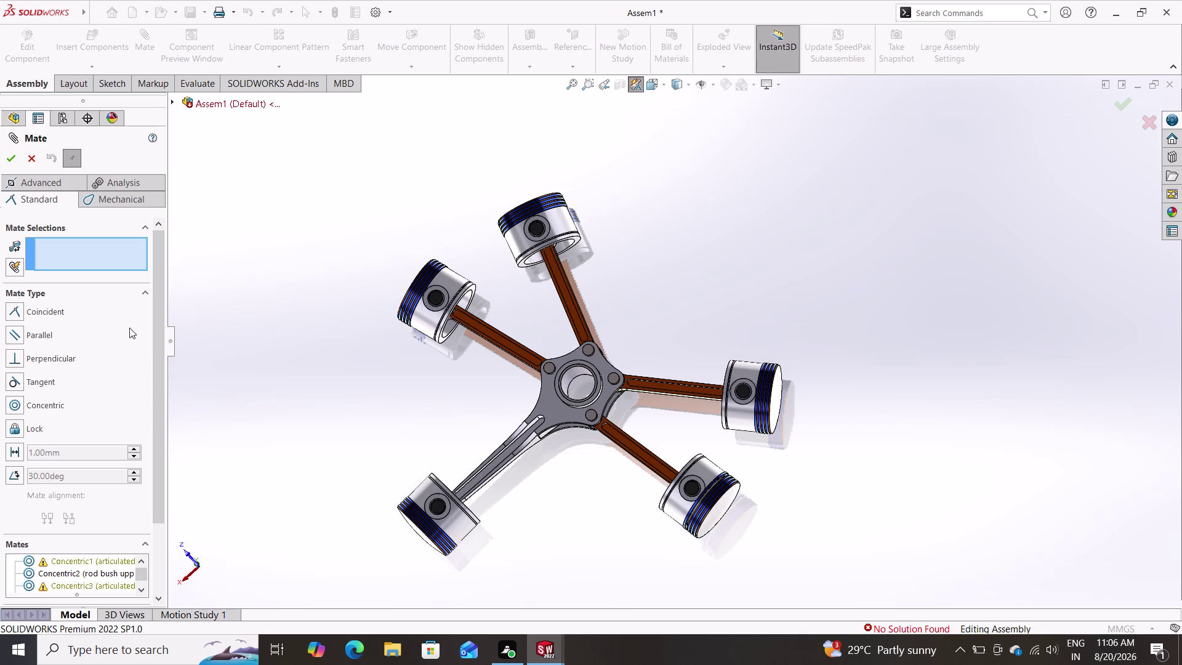
Cancel the Mate panel without adding a mate and select the Mates folder in the design tree.
click(30, 156)
scroll(up, 3)
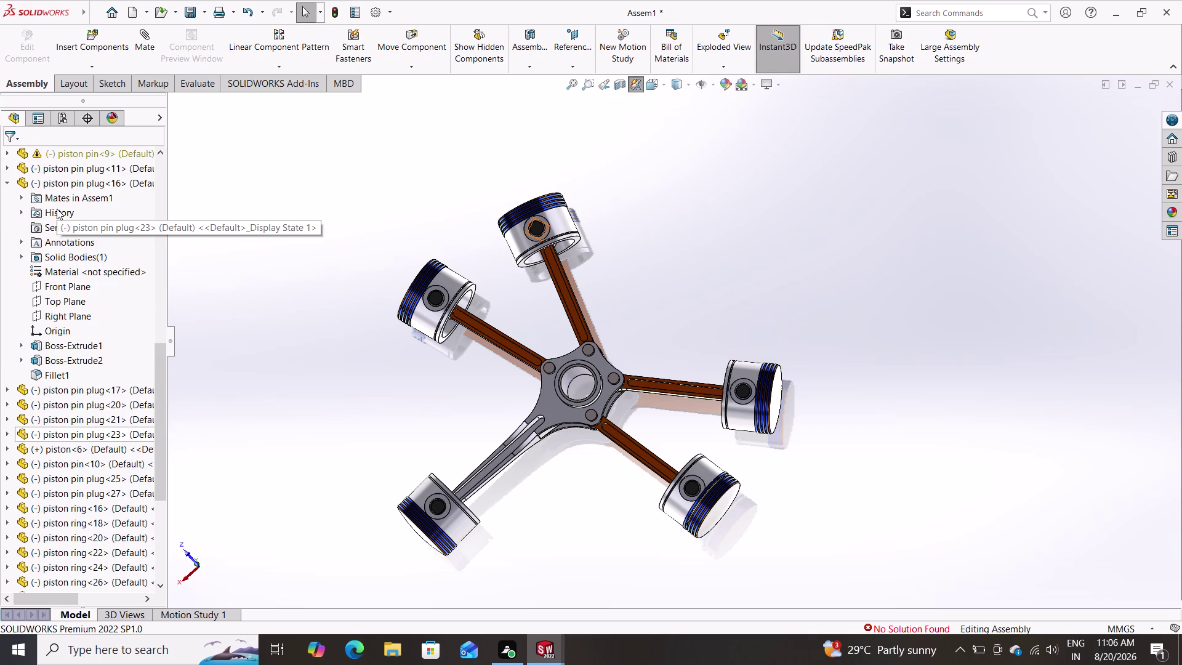
scroll(down, 3)
scroll(down, 3)
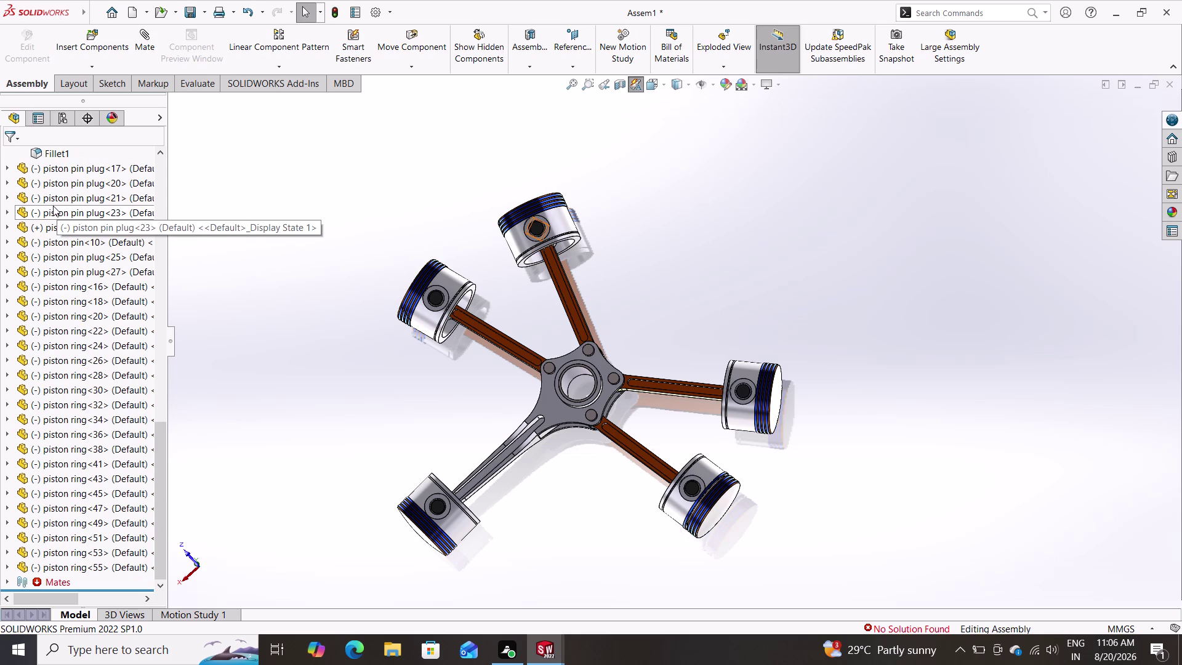
scroll(down, 3)
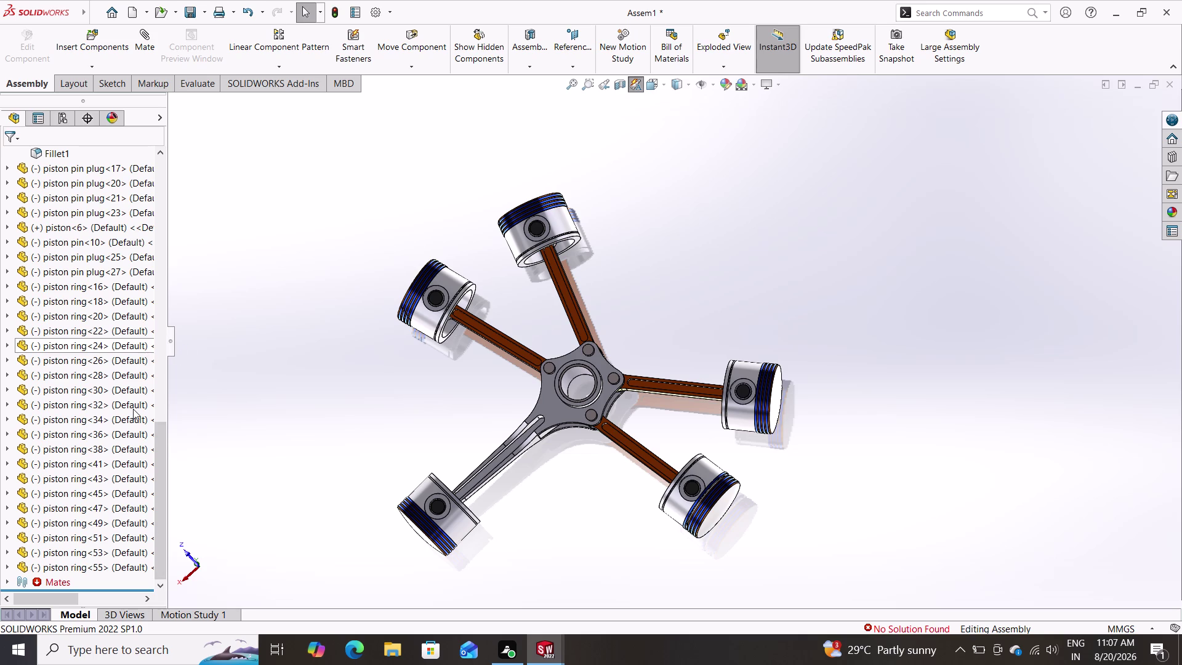
scroll(down, 3)
scroll(down, 3)
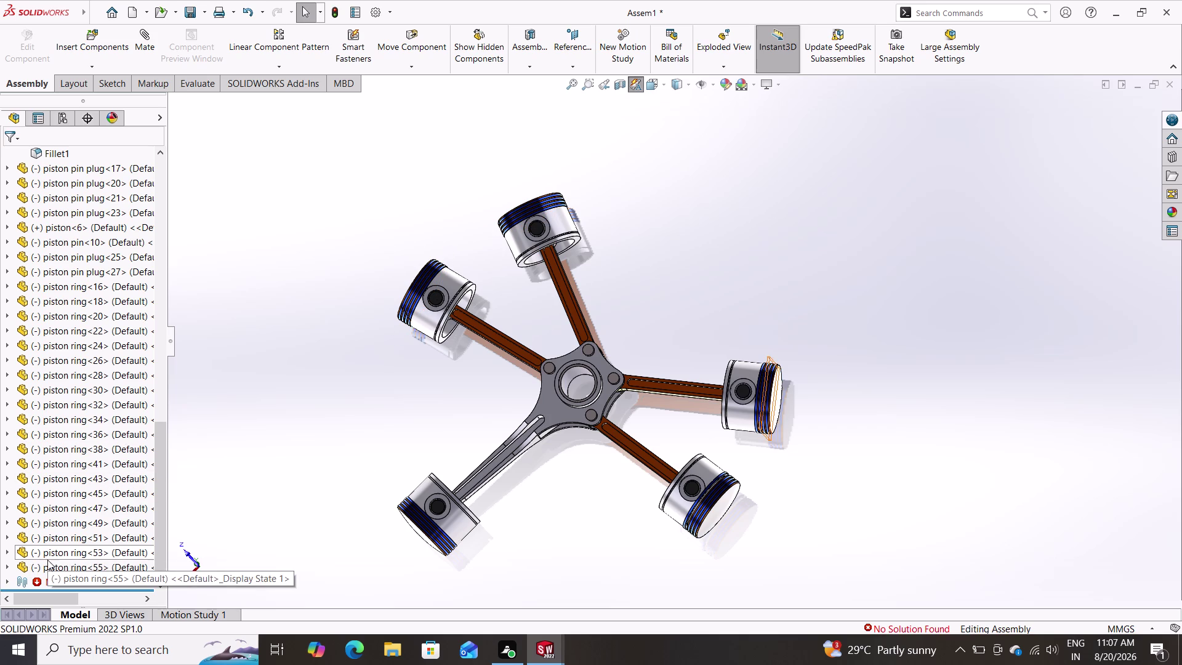
scroll(down, 3)
click(50, 578)
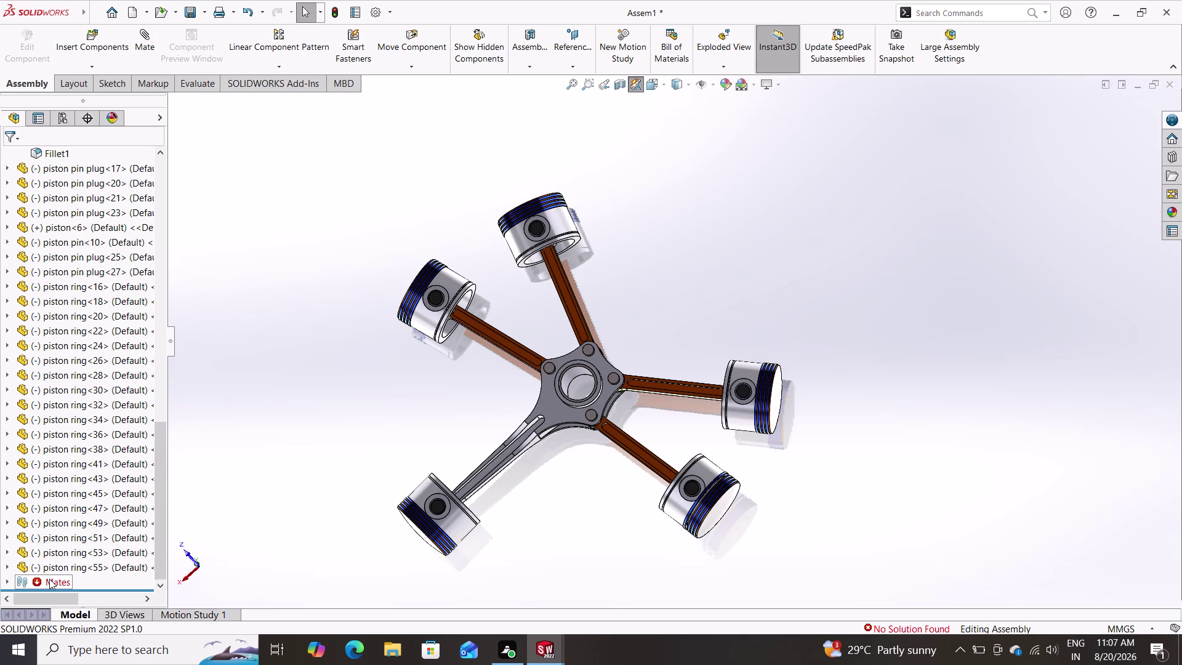
Open Edit Features on the Mates folder to edit the assembly's existing mates.
middle_click(49, 579)
right_click(49, 579)
right_click(49, 579)
right_click(49, 579)
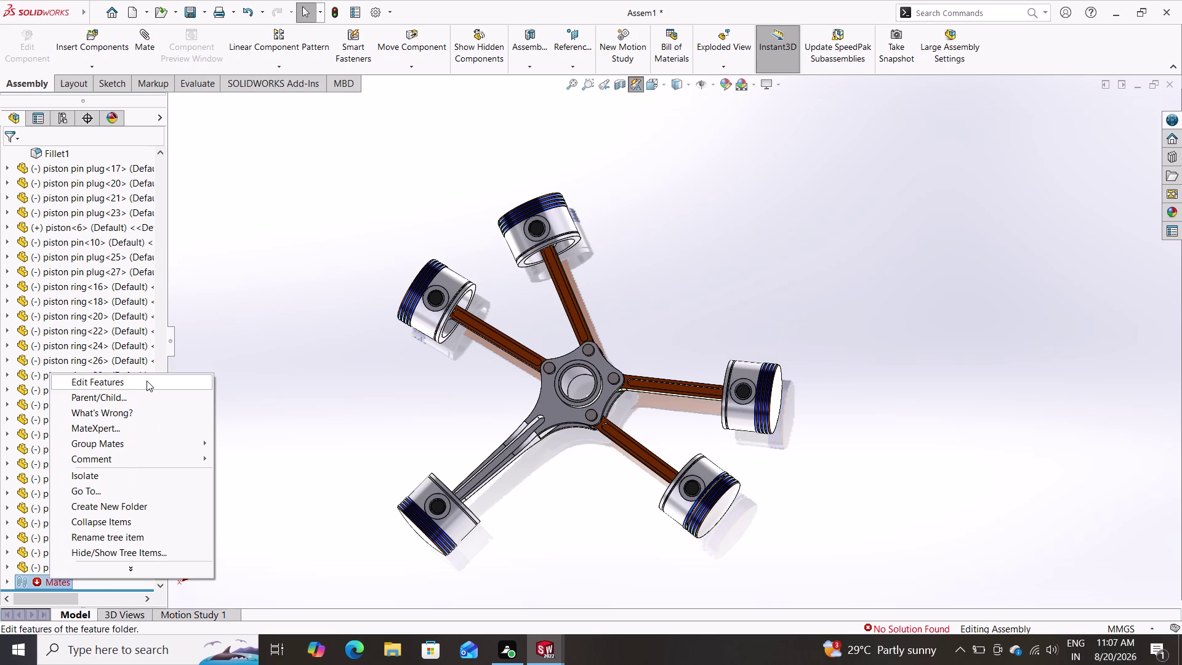
click(146, 380)
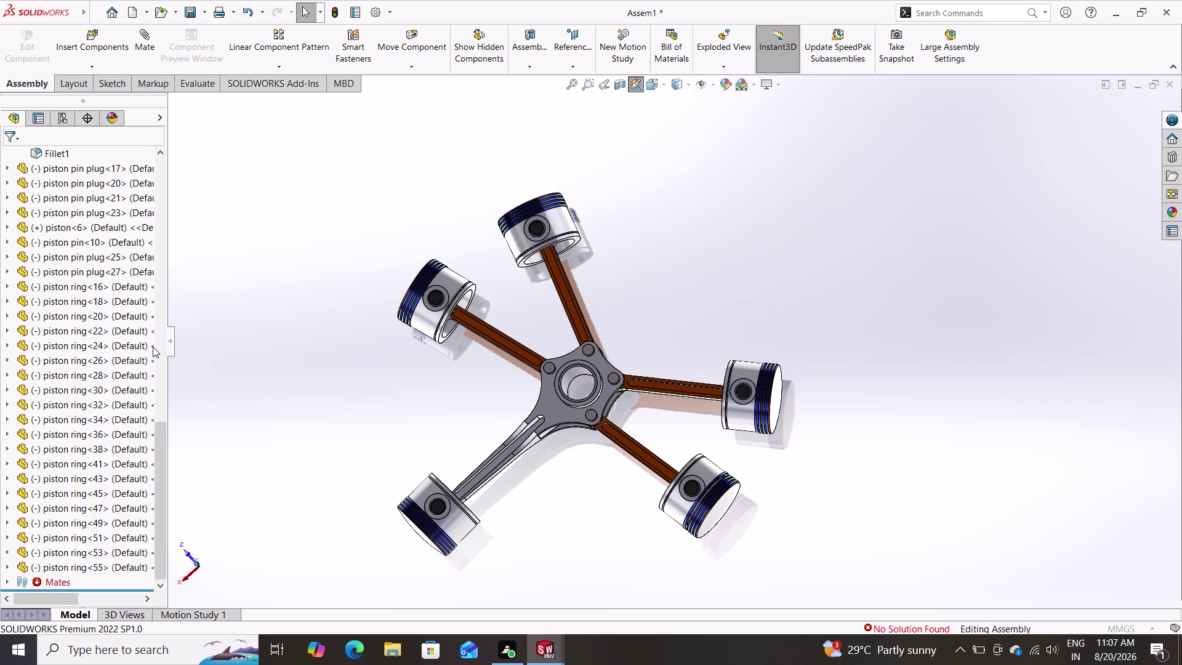
Delete the failing Angle11 mate from the mates list.
right_click(53, 579)
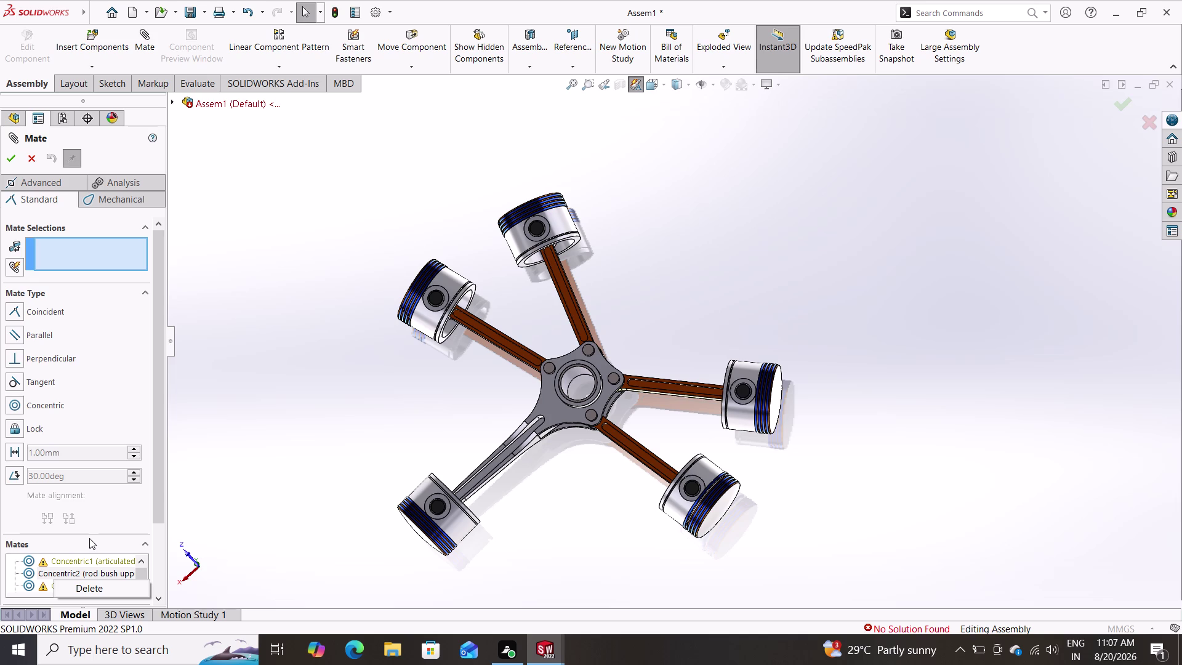
scroll(down, 3)
click(47, 535)
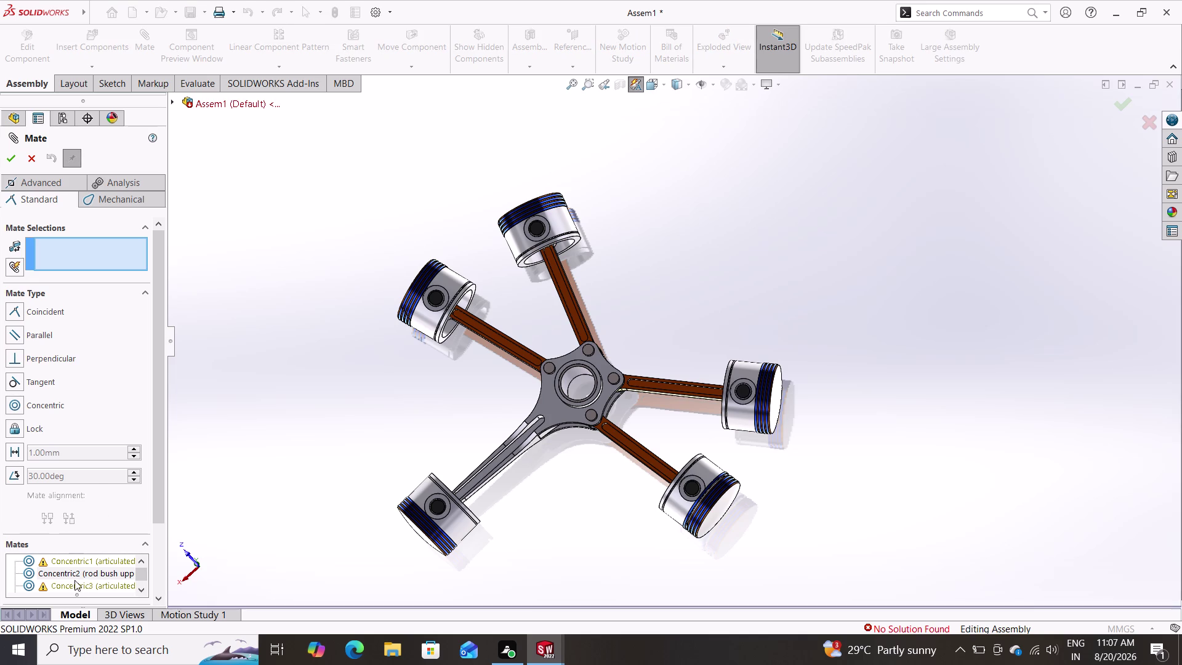
drag(143, 571, 138, 588)
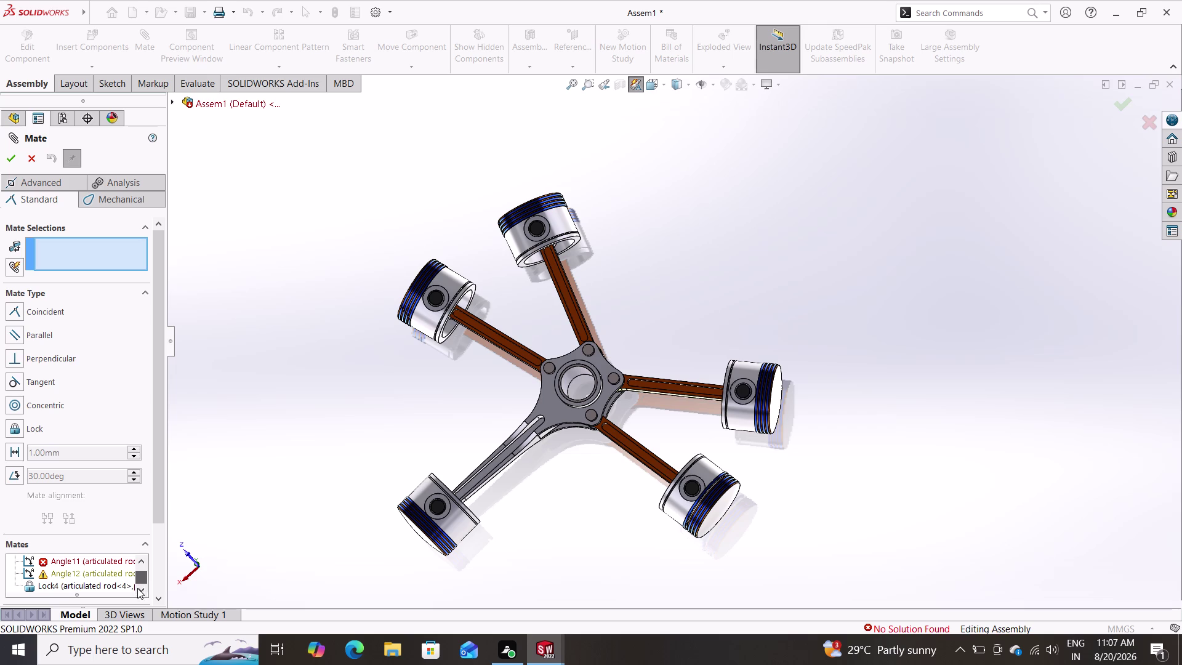
drag(137, 588, 141, 571)
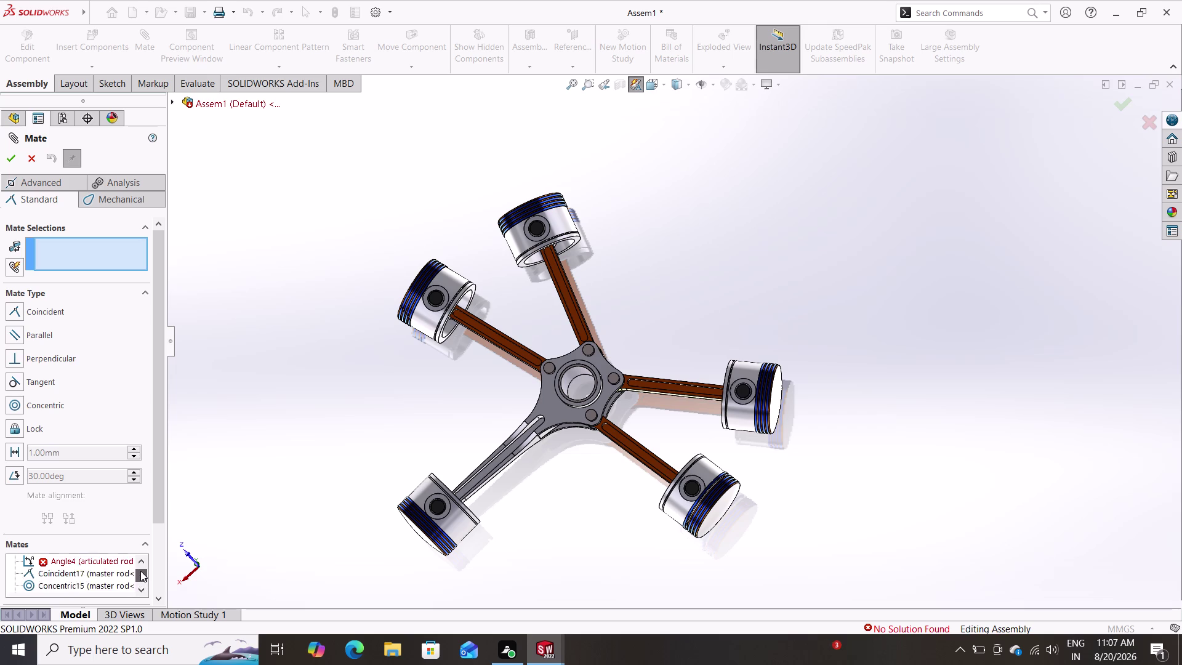
drag(140, 571, 140, 577)
right_click(87, 558)
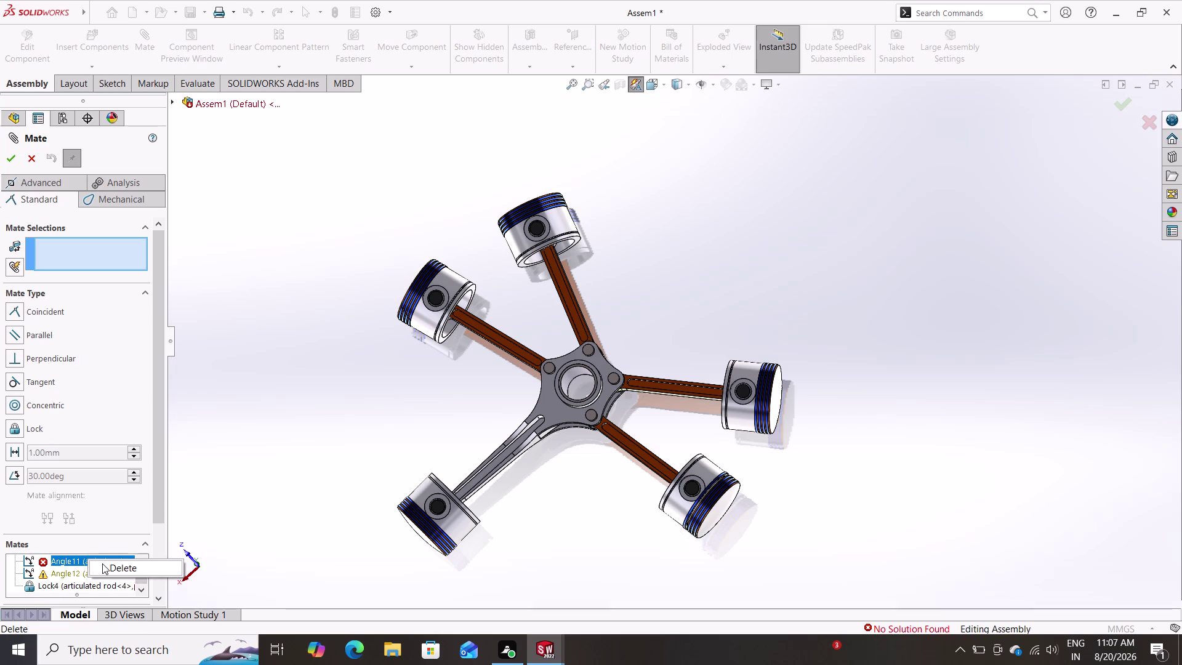
click(105, 566)
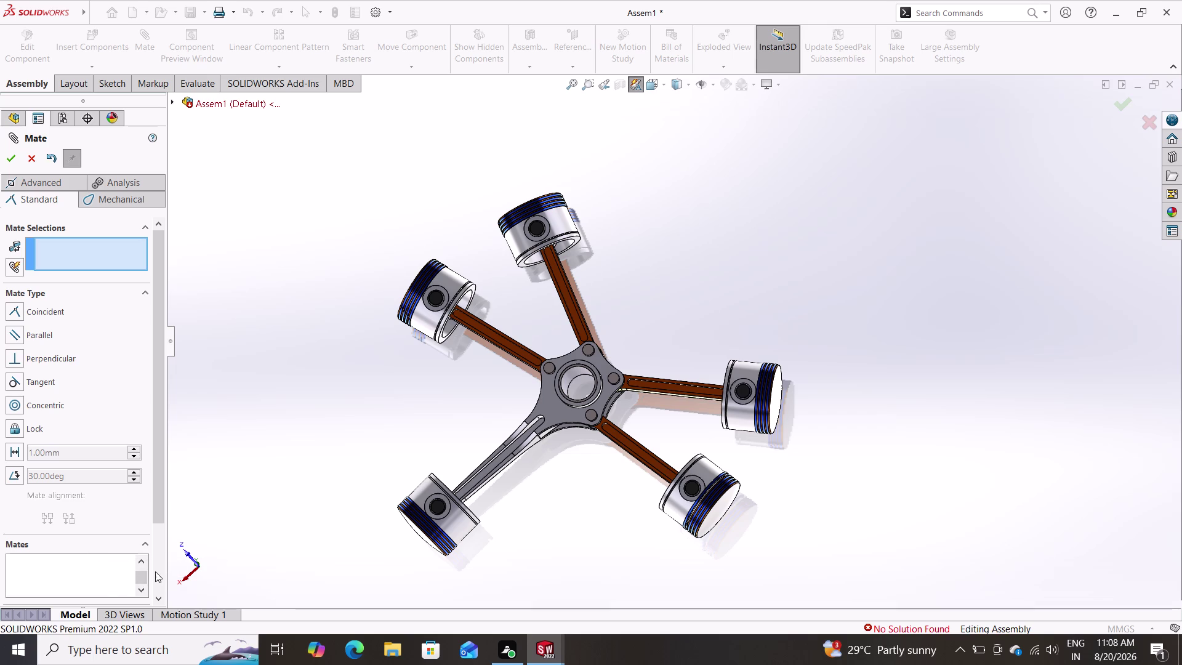
Delete a second mate from the list and confirm the mate edits with OK.
drag(143, 577, 141, 597)
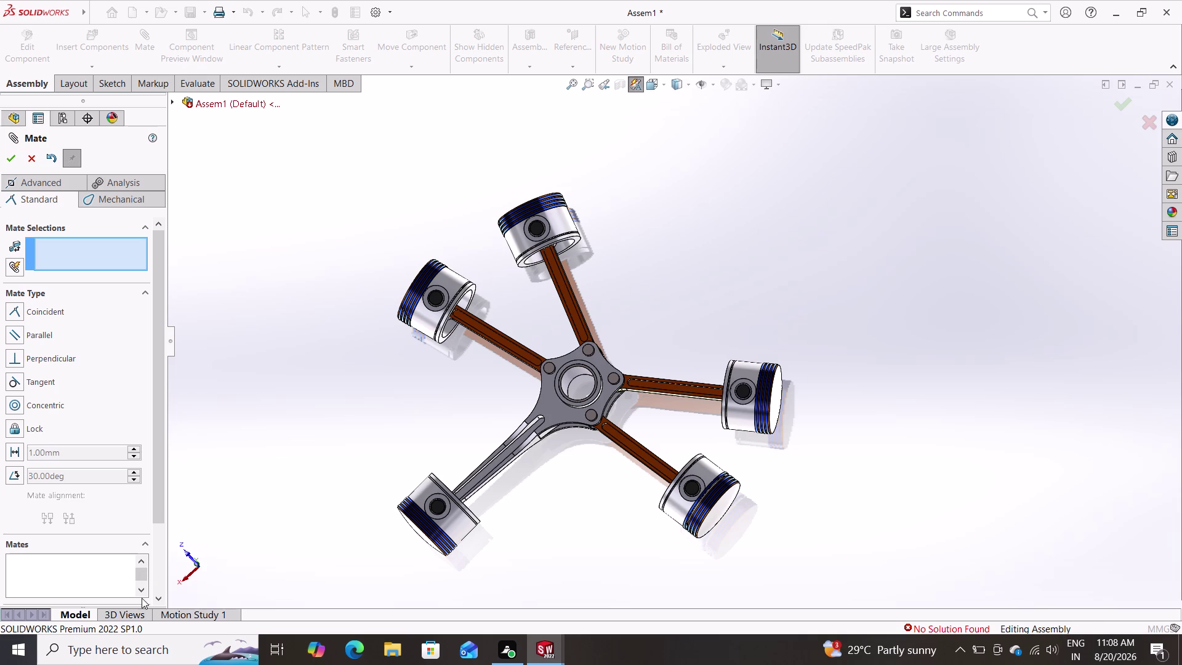
drag(141, 596, 141, 601)
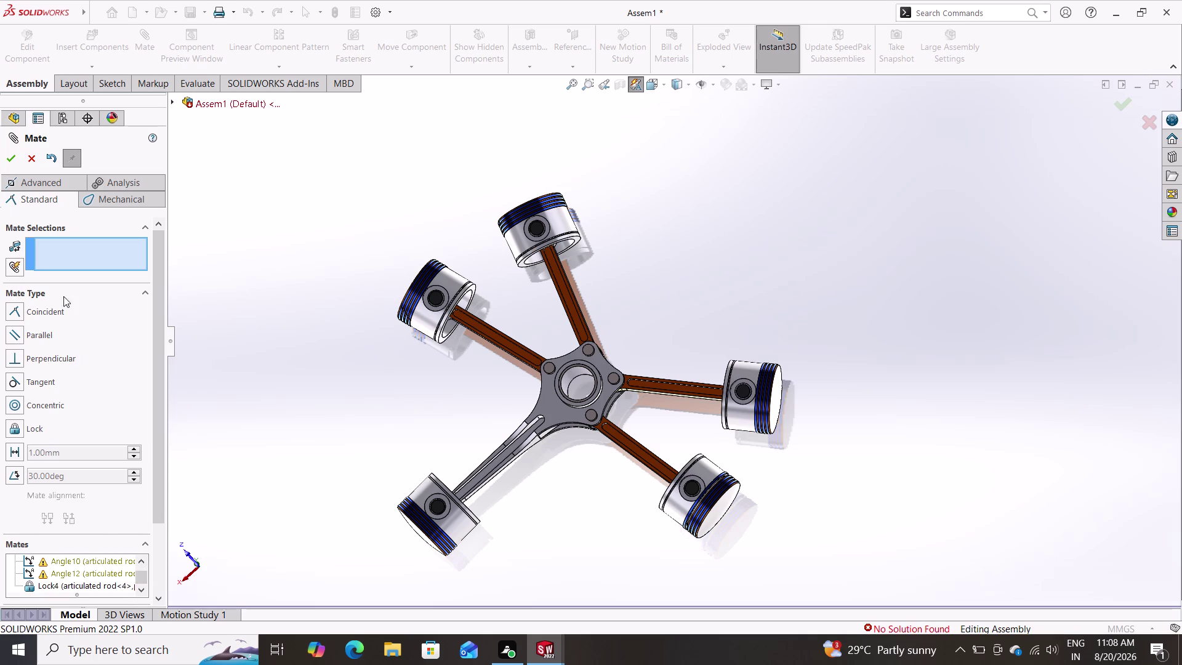
scroll(up, 3)
scroll(down, 3)
scroll(down, 3)
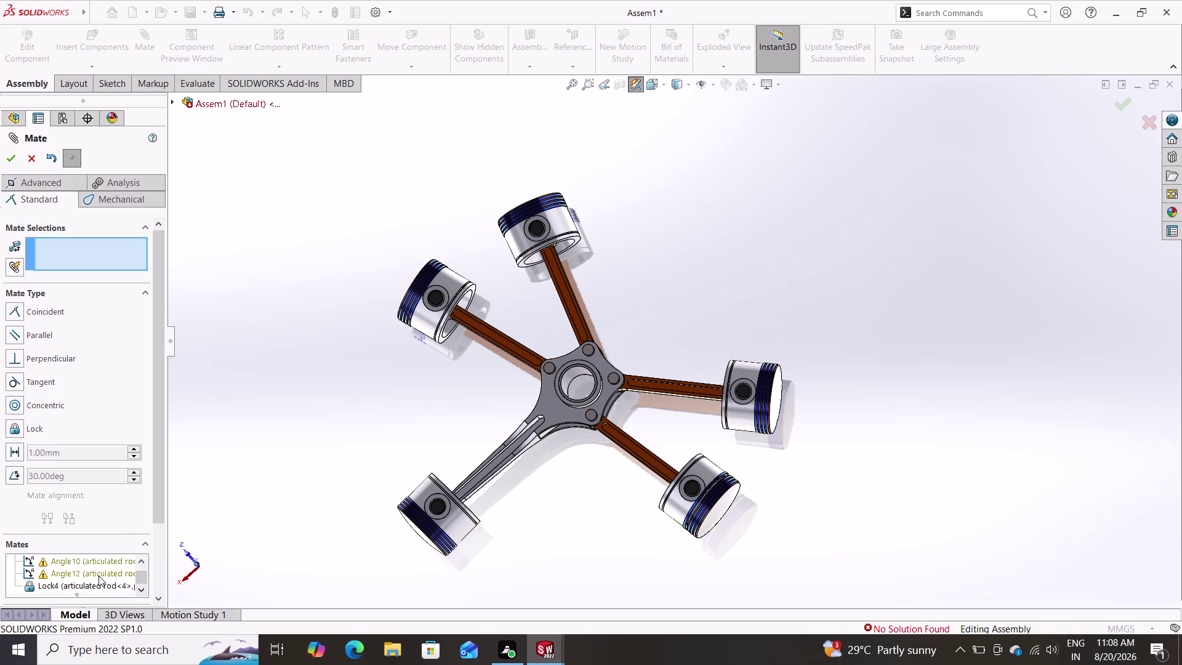
right_click(98, 576)
click(118, 583)
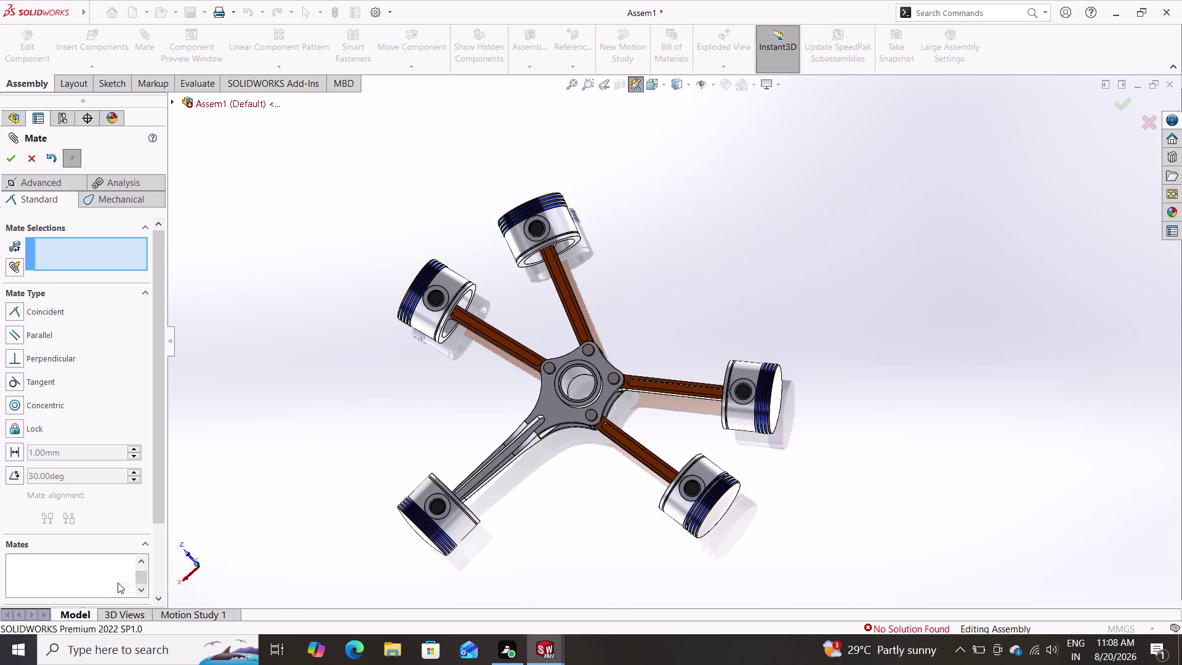
drag(143, 579, 143, 596)
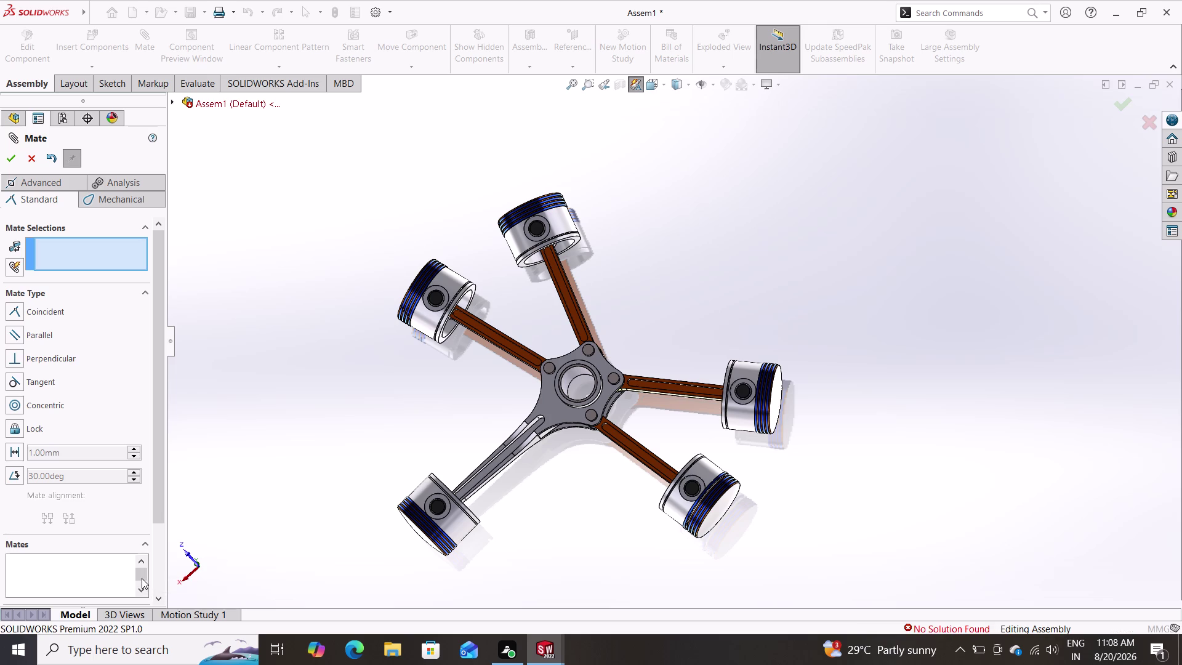
click(12, 151)
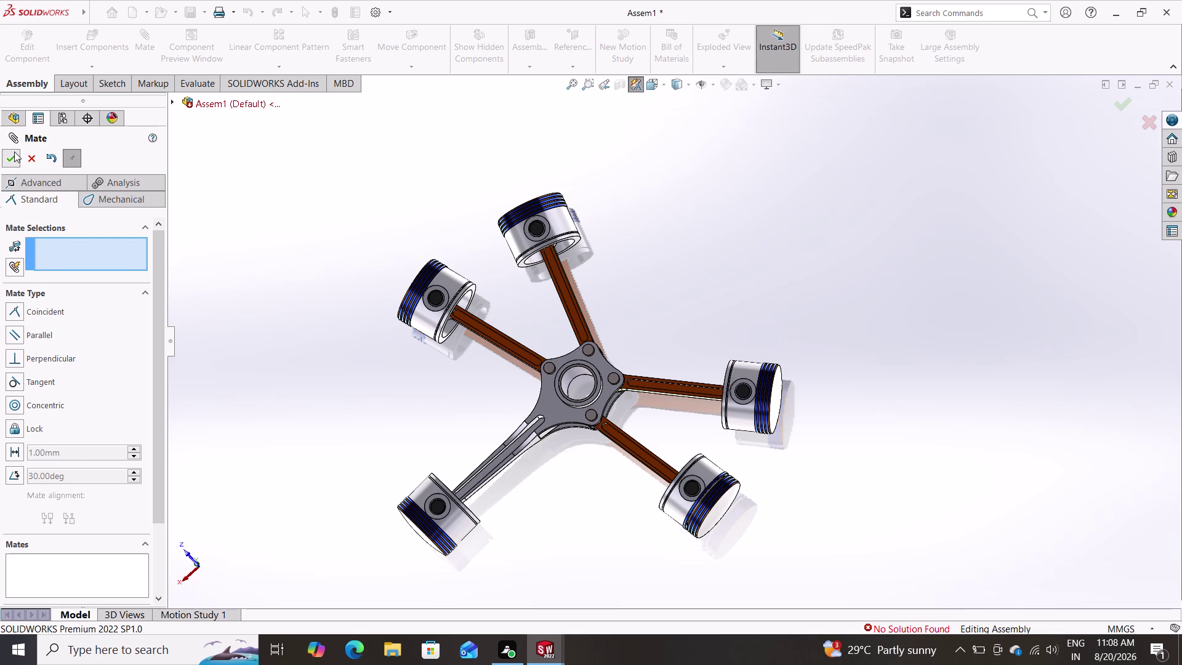
click(14, 152)
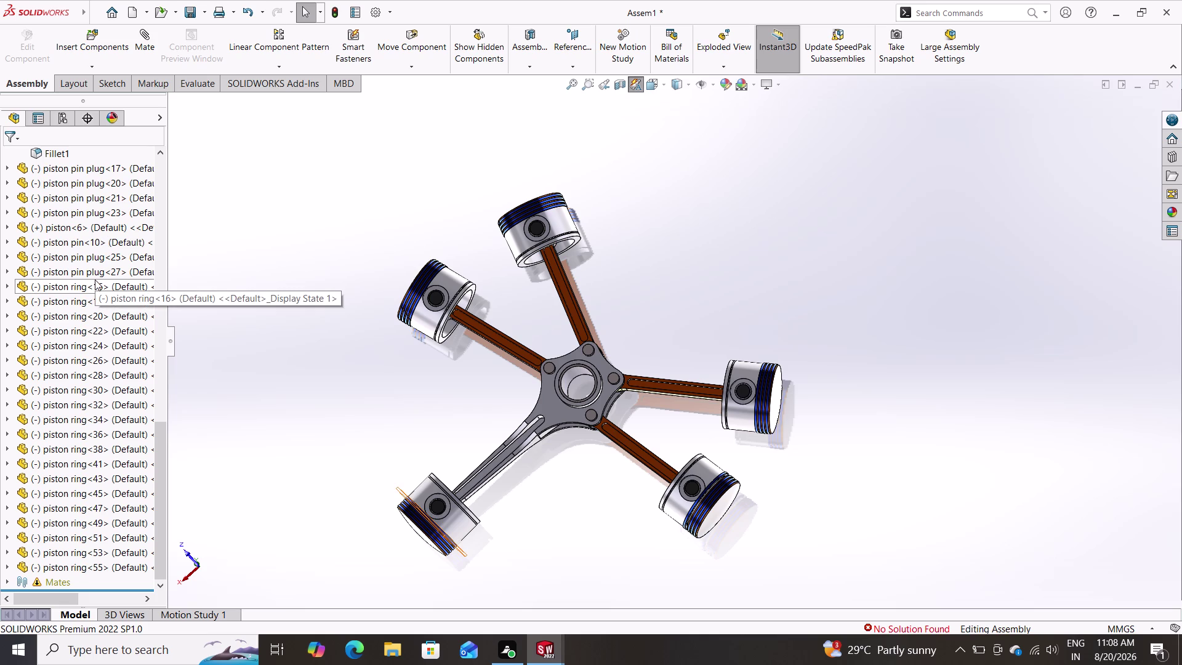
scroll(up, 3)
scroll(down, 3)
scroll(down, 3)
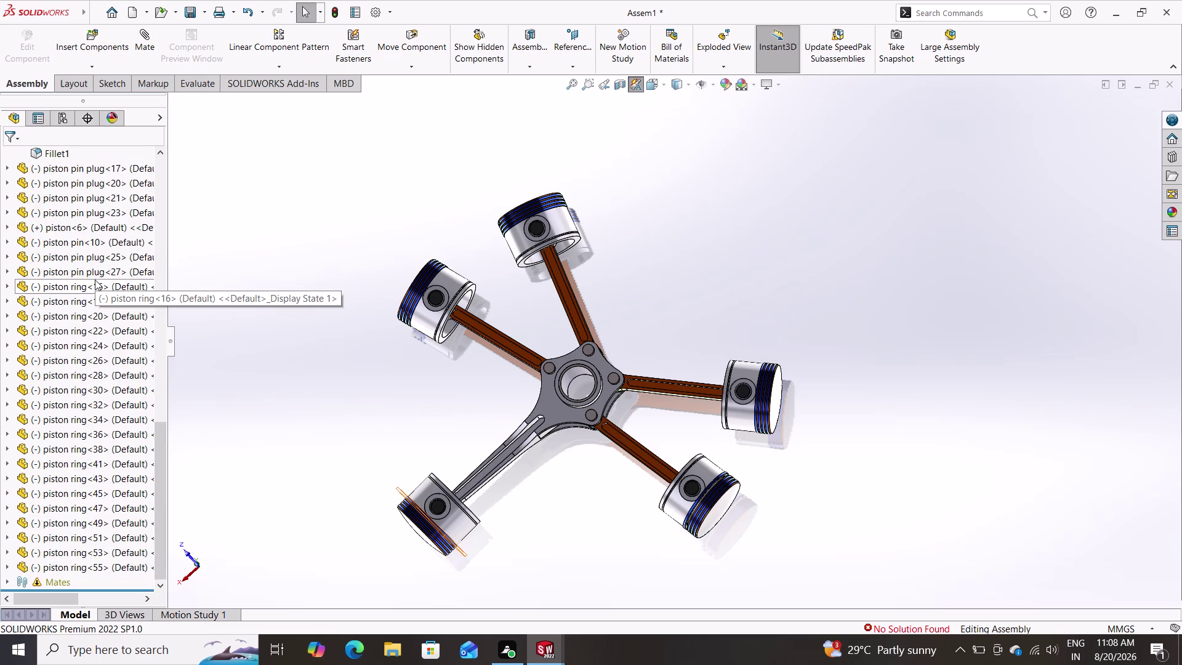
scroll(up, 3)
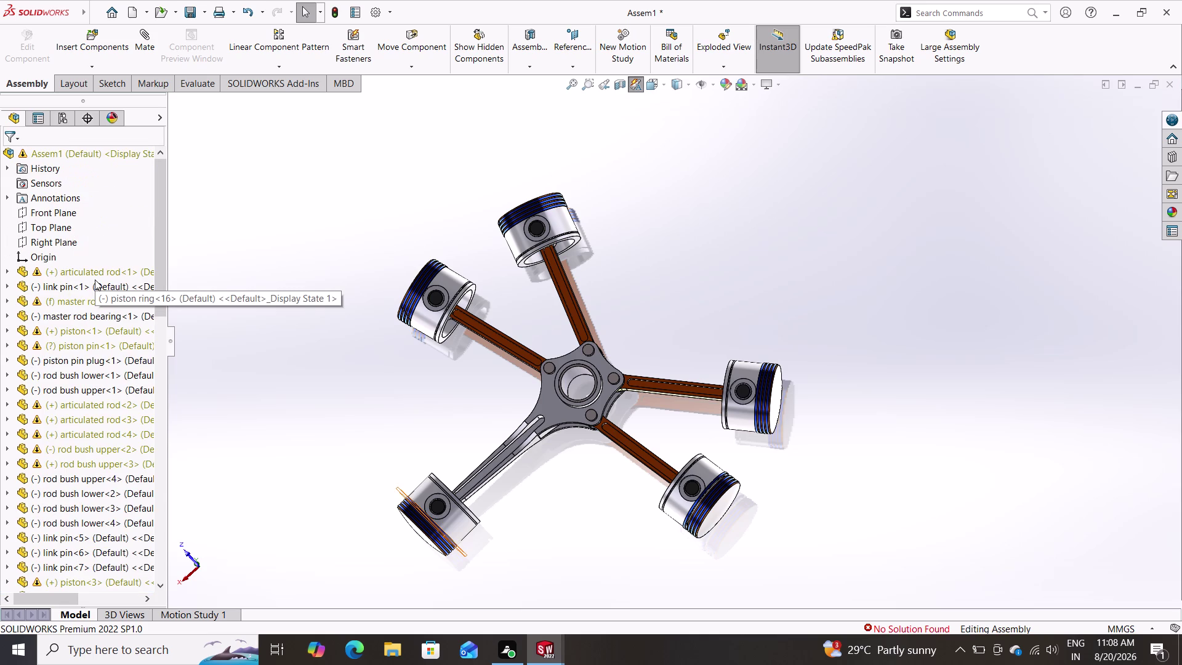
scroll(down, 3)
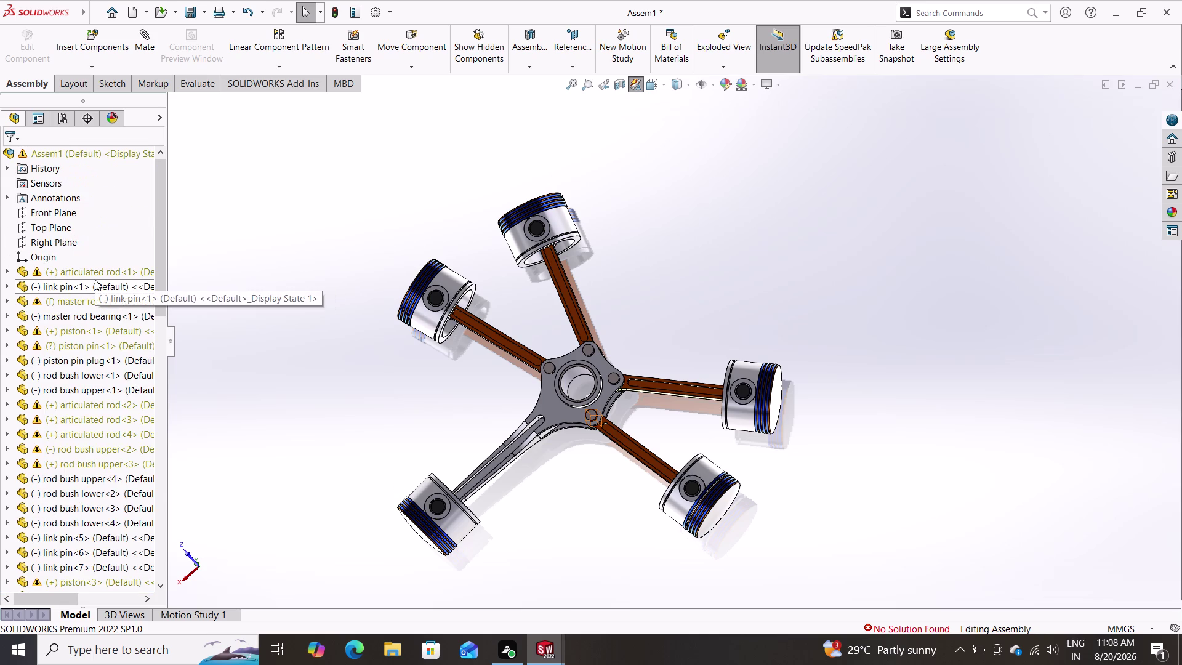
scroll(down, 3)
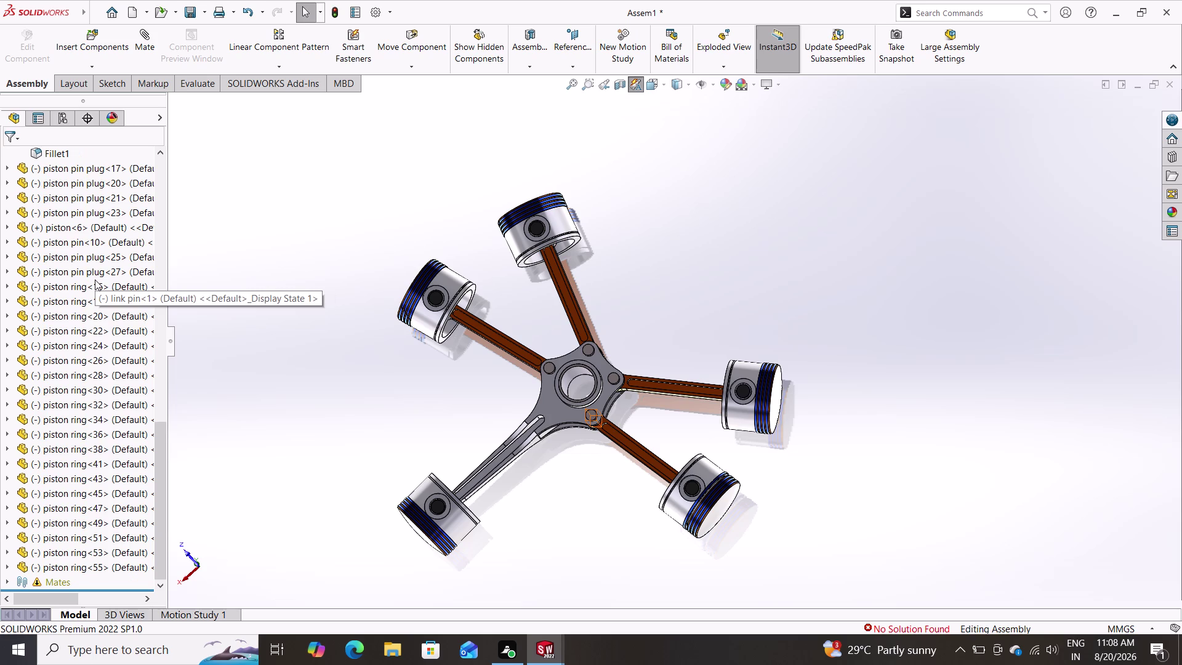
scroll(up, 3)
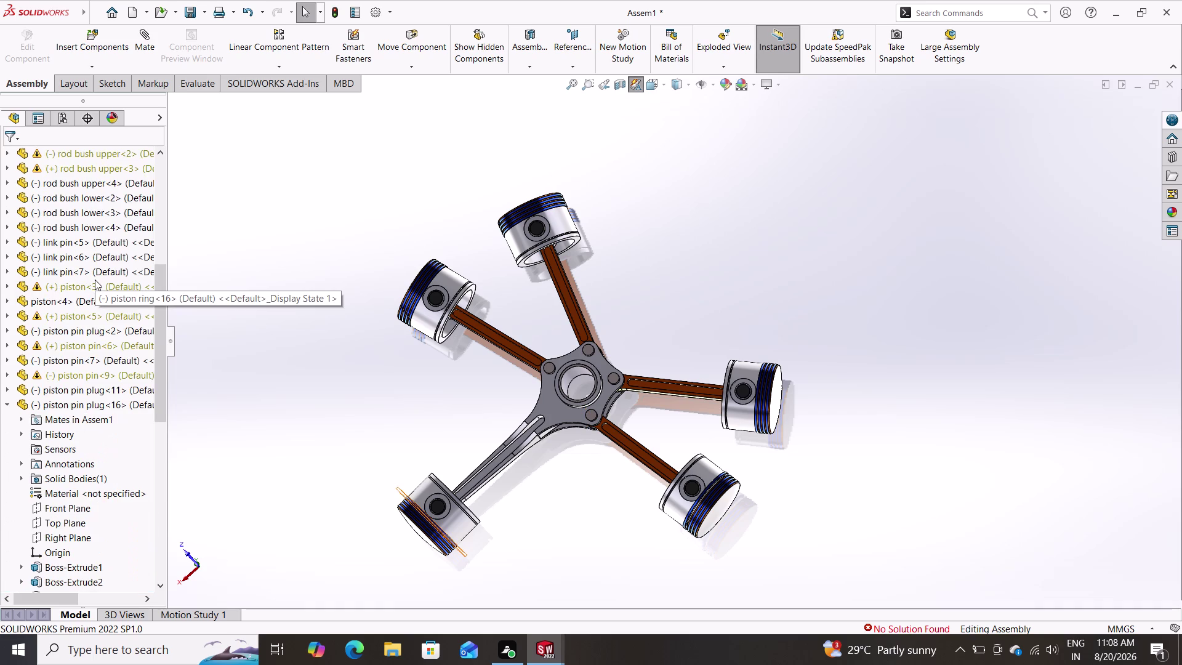
scroll(down, 3)
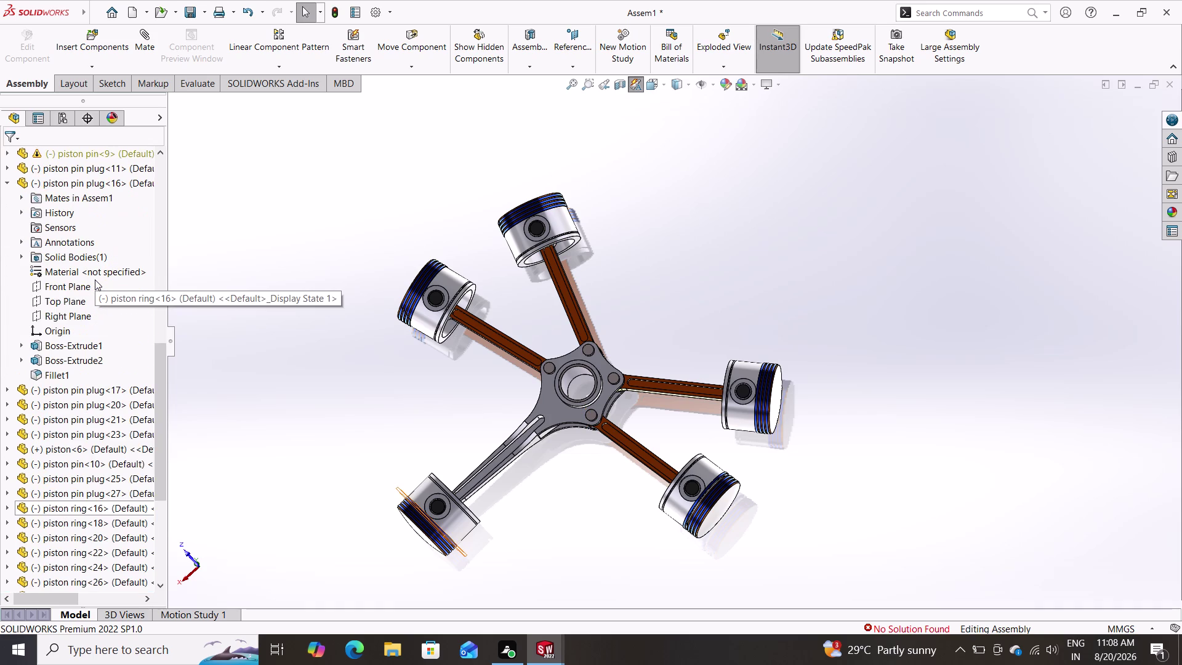
scroll(down, 3)
scroll(down, 3)
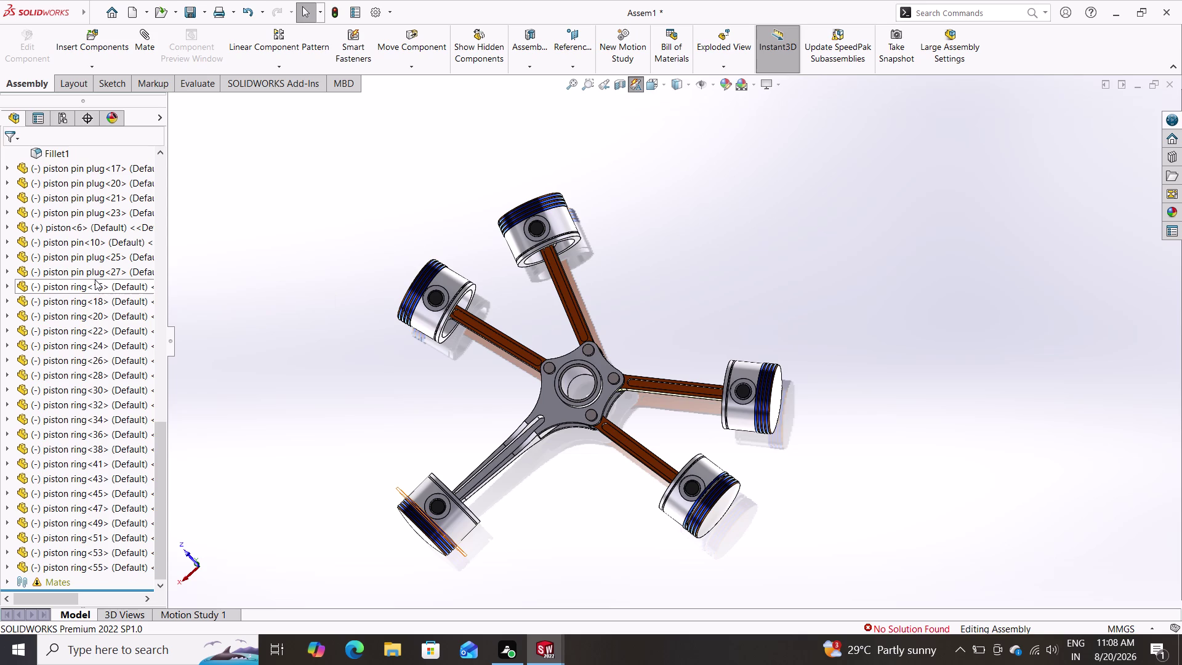
scroll(up, 3)
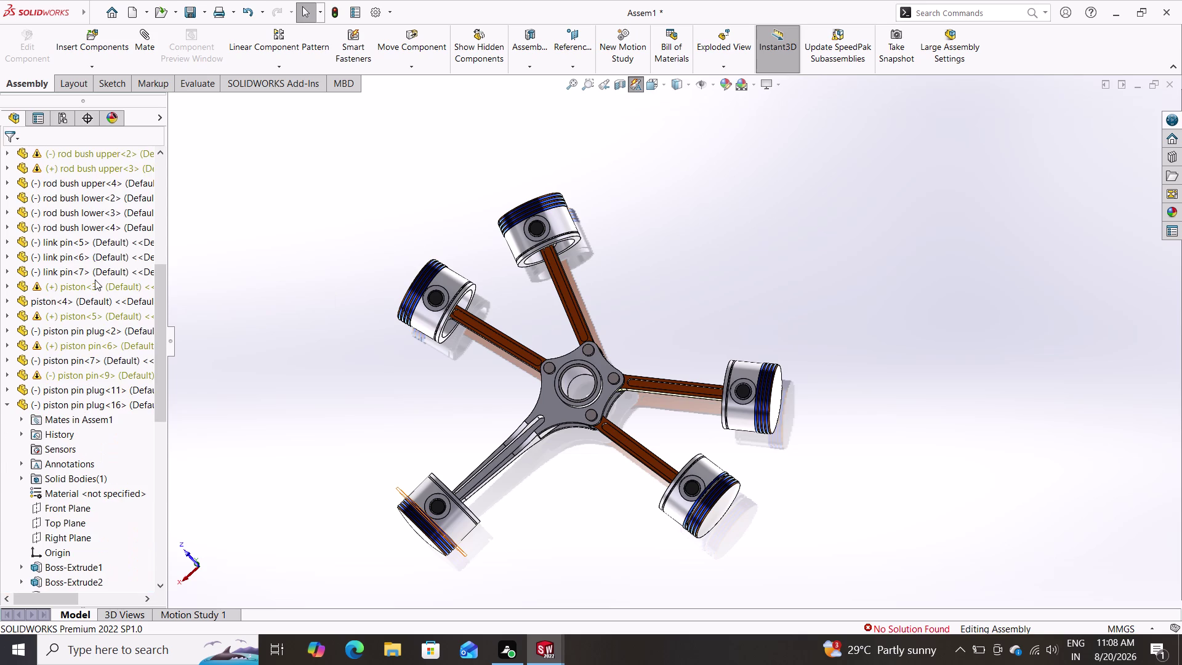
scroll(up, 3)
scroll(down, 3)
scroll(down, 3)
scroll(up, 3)
scroll(down, 3)
scroll(down, 3)
scroll(up, 3)
scroll(up, 3)
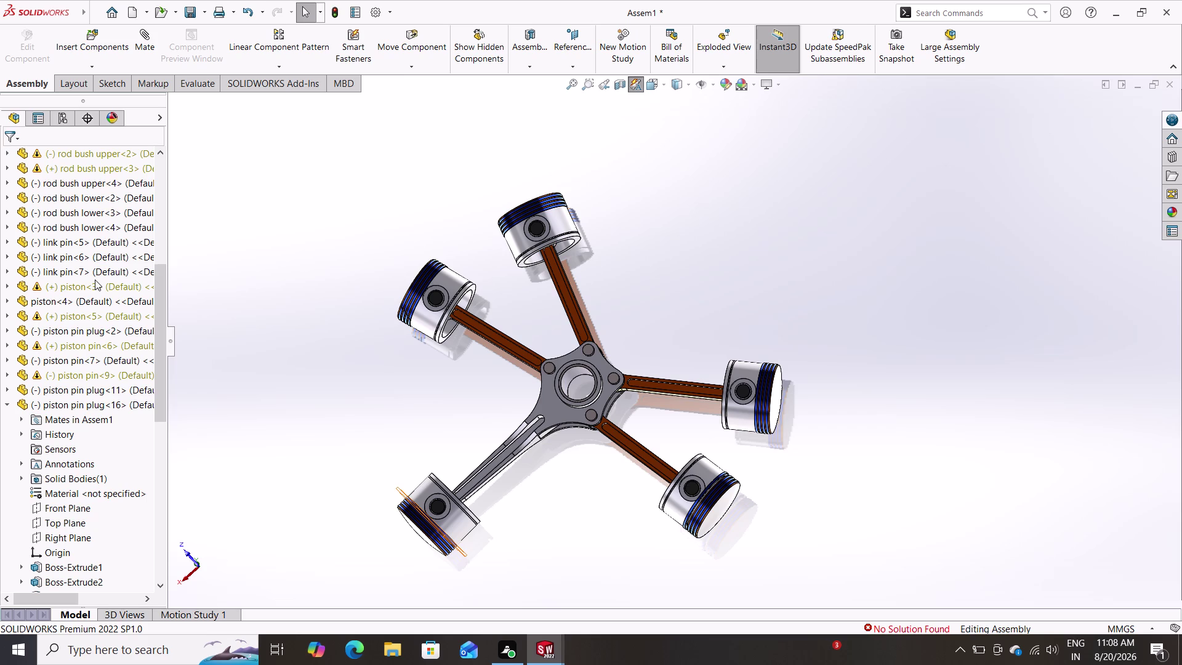
scroll(up, 3)
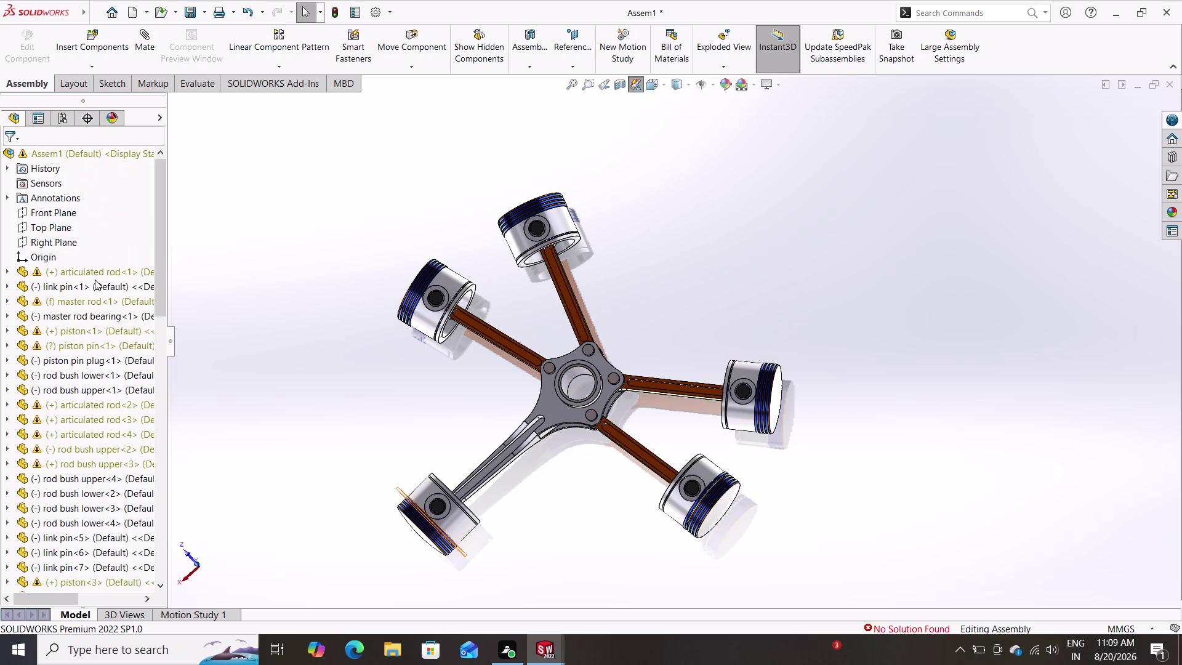
scroll(down, 3)
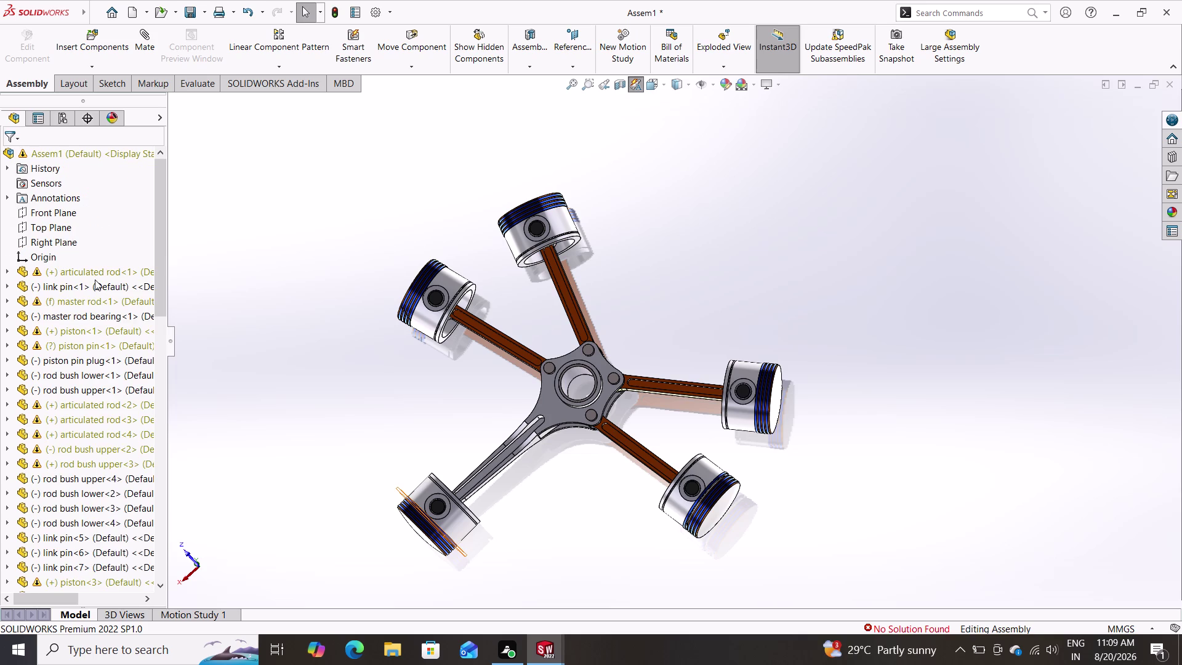
scroll(down, 3)
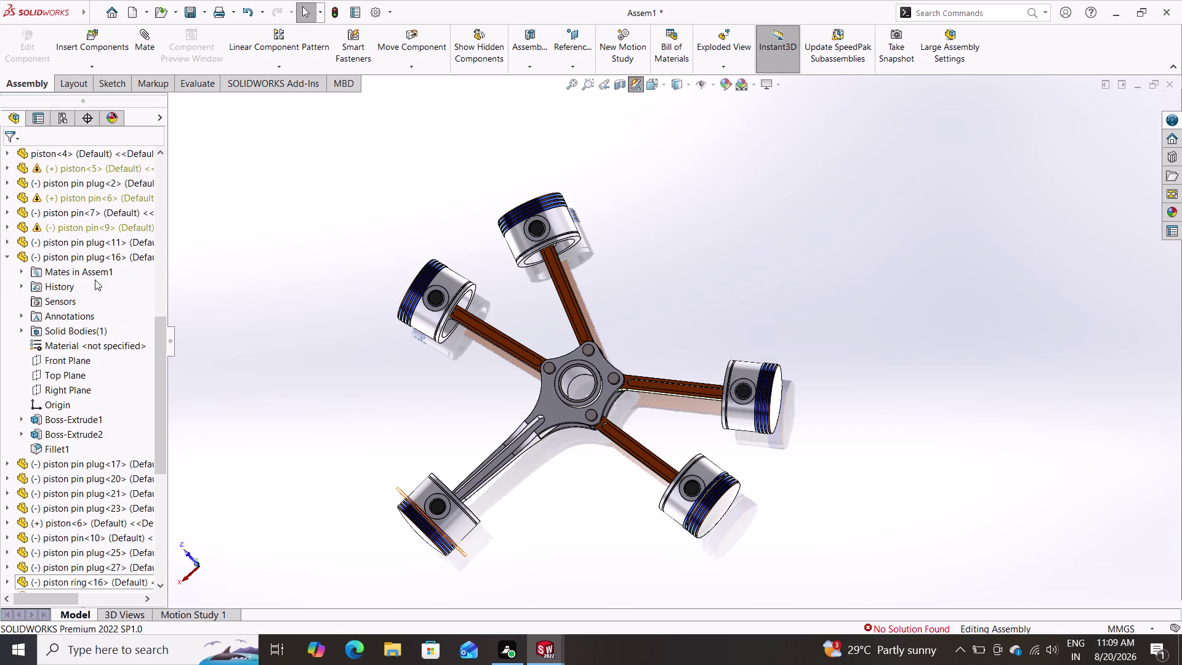
scroll(up, 3)
scroll(up, 3)
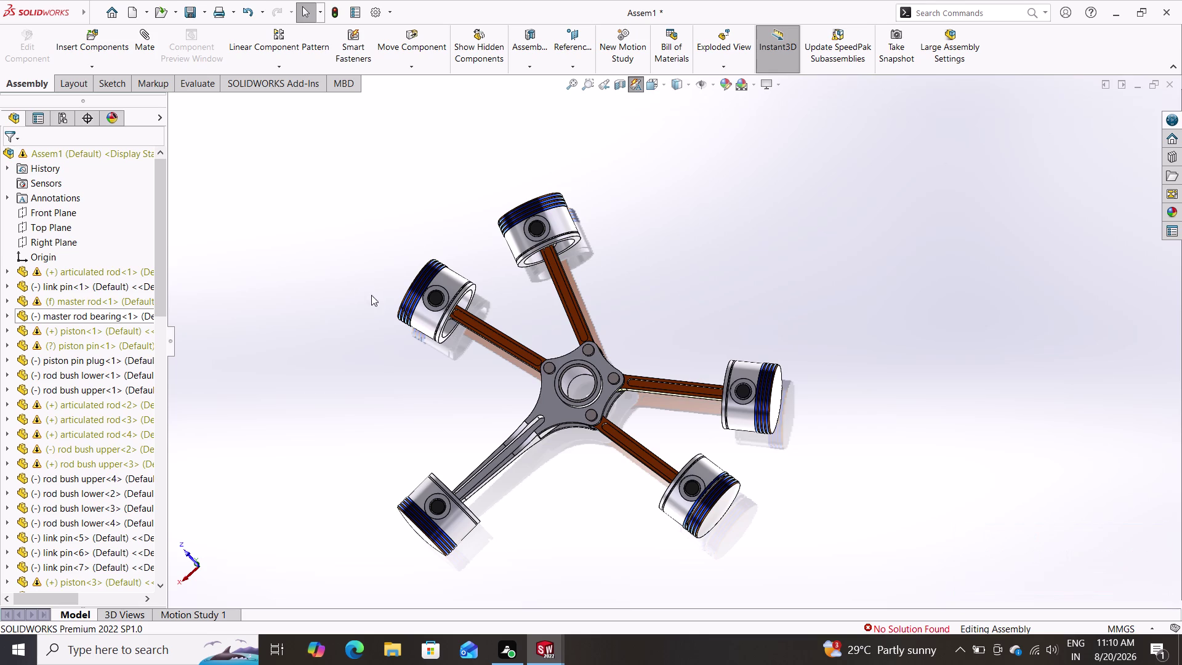
Orbit the engine to view it from above and sideways and to inspect the master rod.
middle_drag(336, 348, 413, 297)
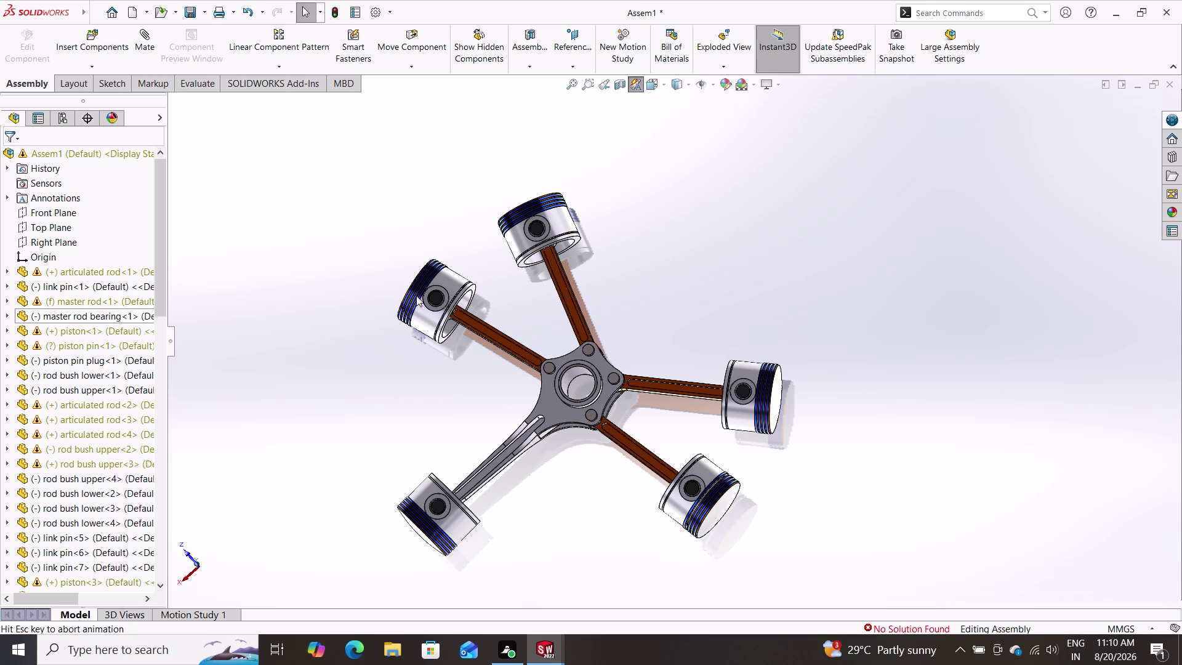
middle_drag(413, 298, 416, 295)
middle_drag(429, 302, 547, 263)
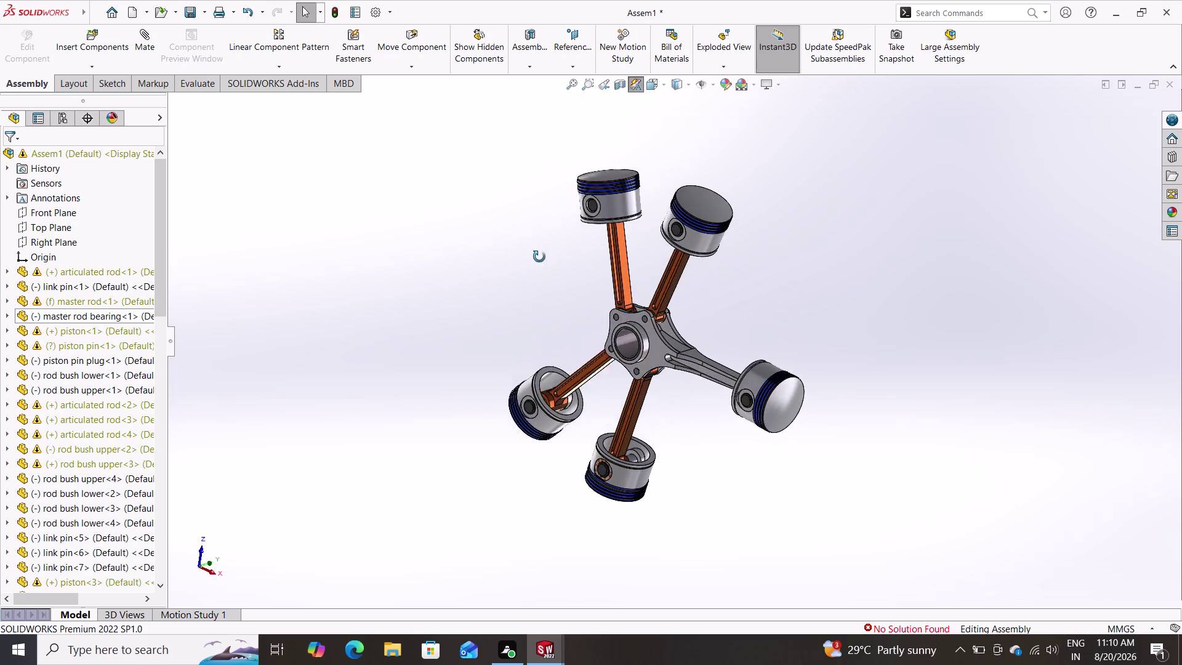
middle_drag(547, 262, 435, 353)
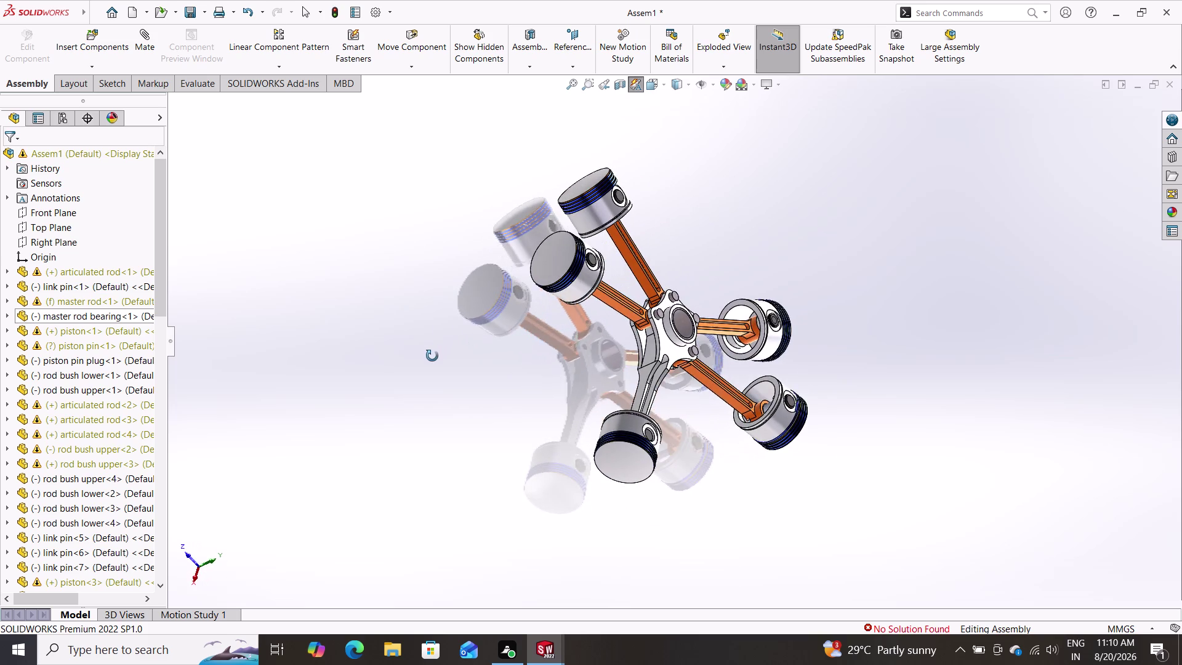
middle_drag(434, 353, 372, 384)
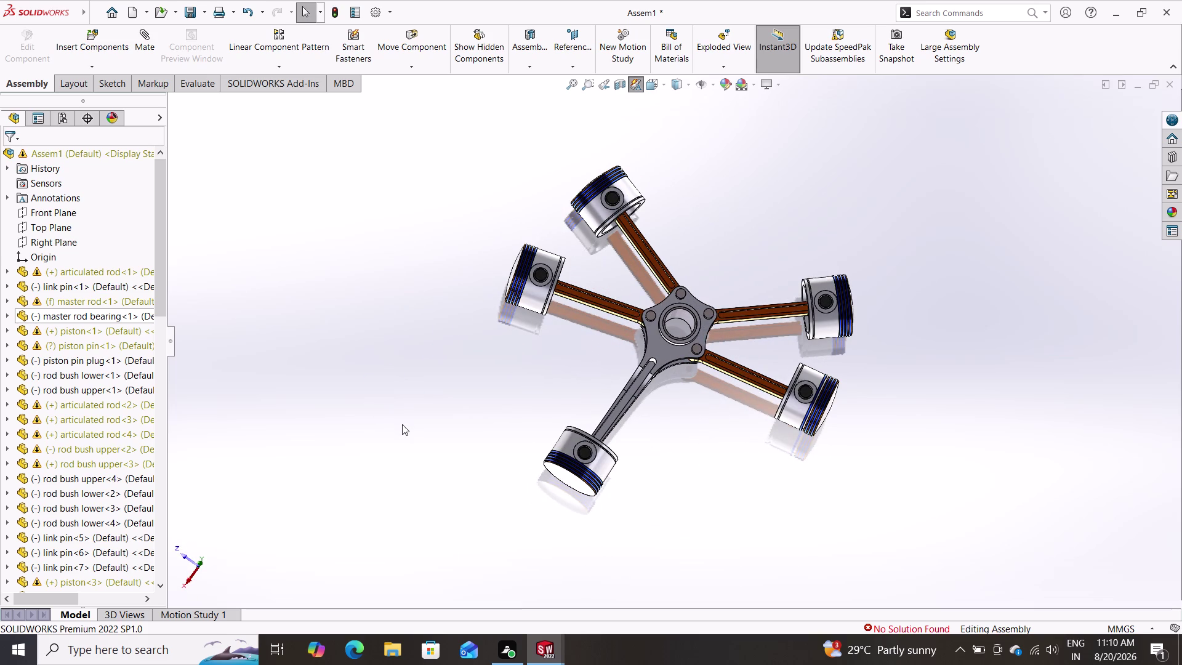
middle_drag(443, 415, 543, 353)
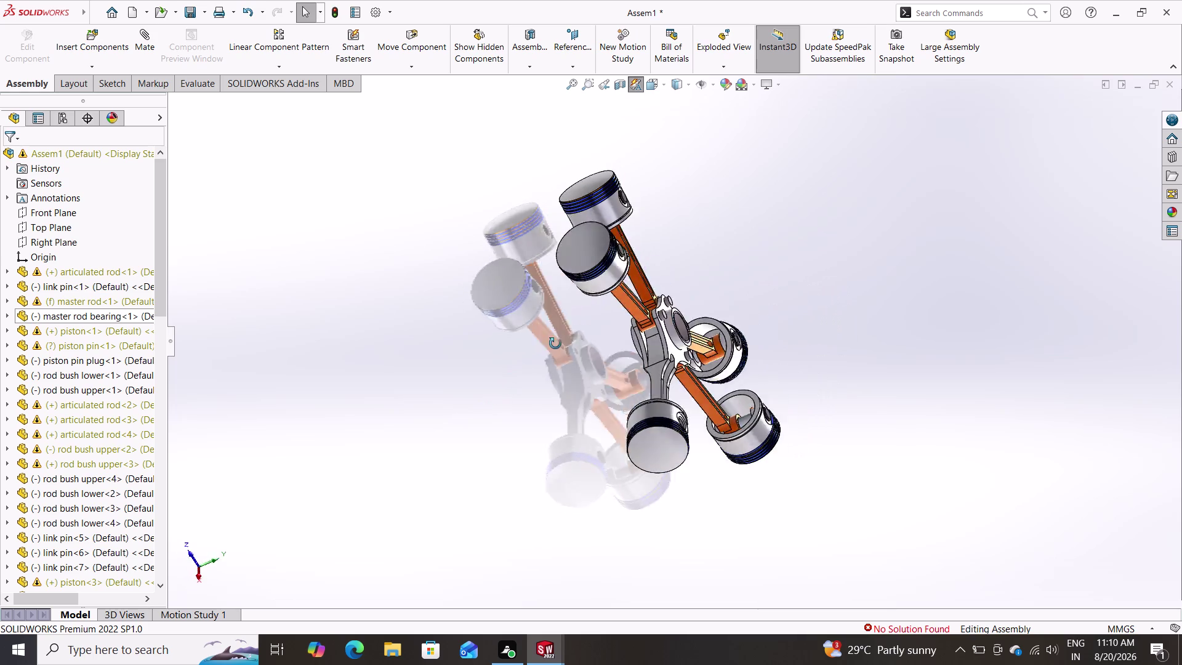
middle_drag(542, 353, 698, 274)
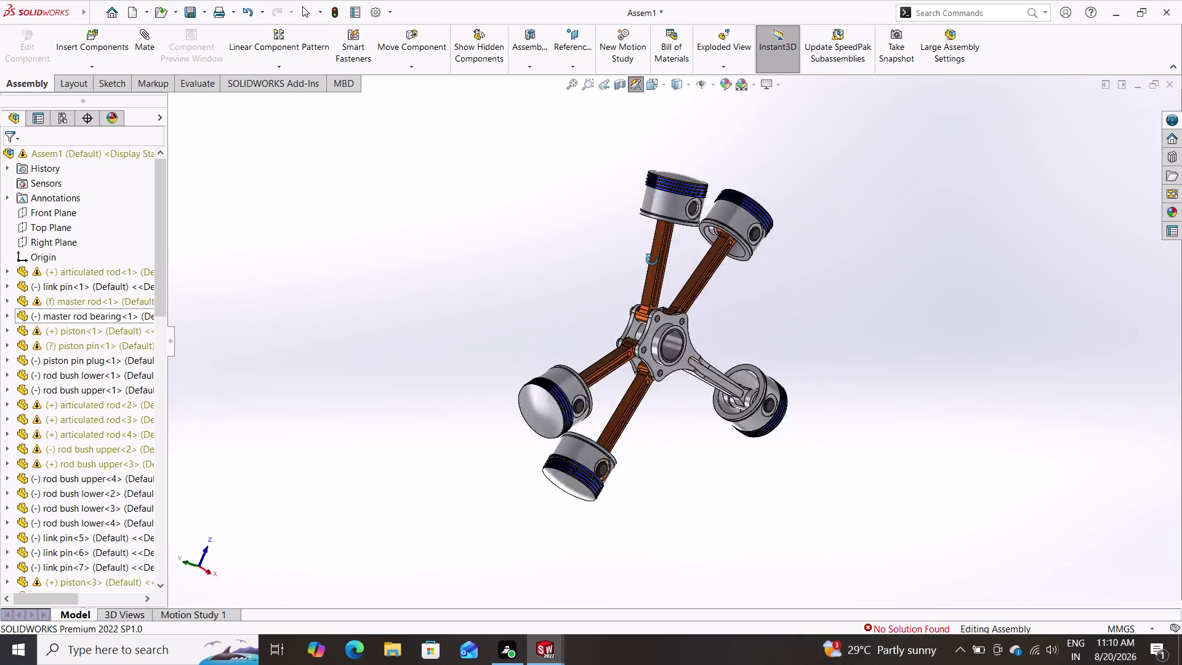
middle_drag(698, 273, 674, 263)
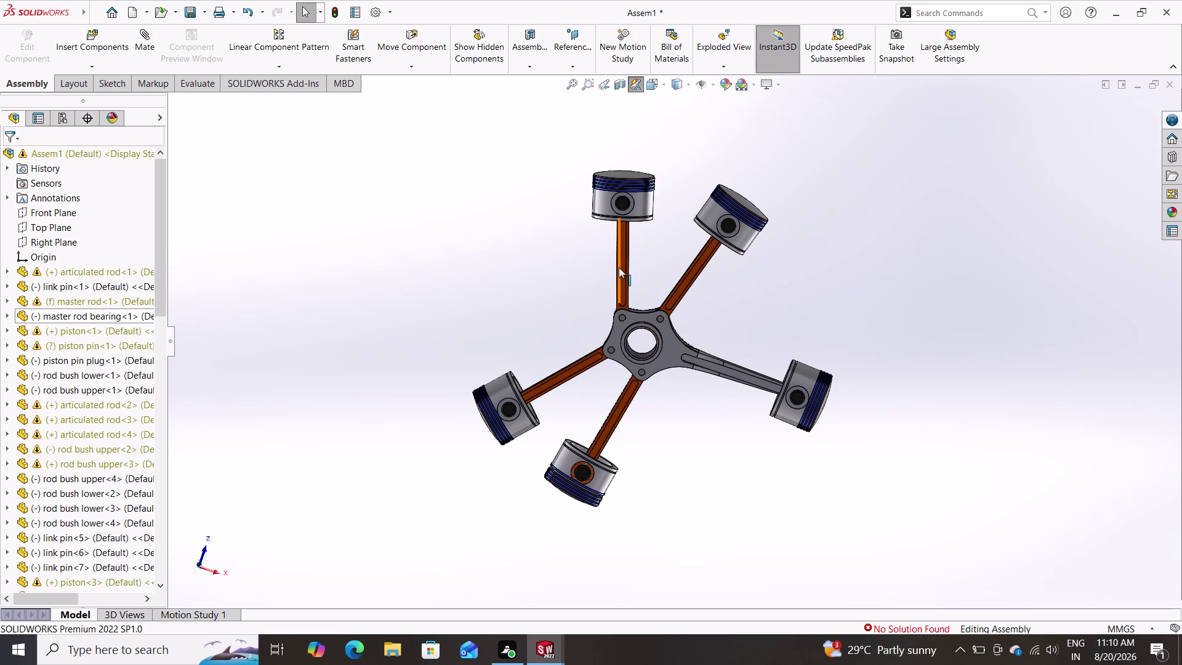
Orbit the engine edge-on and from underneath to check the piston crowns, then settle face-on.
middle_click(676, 265)
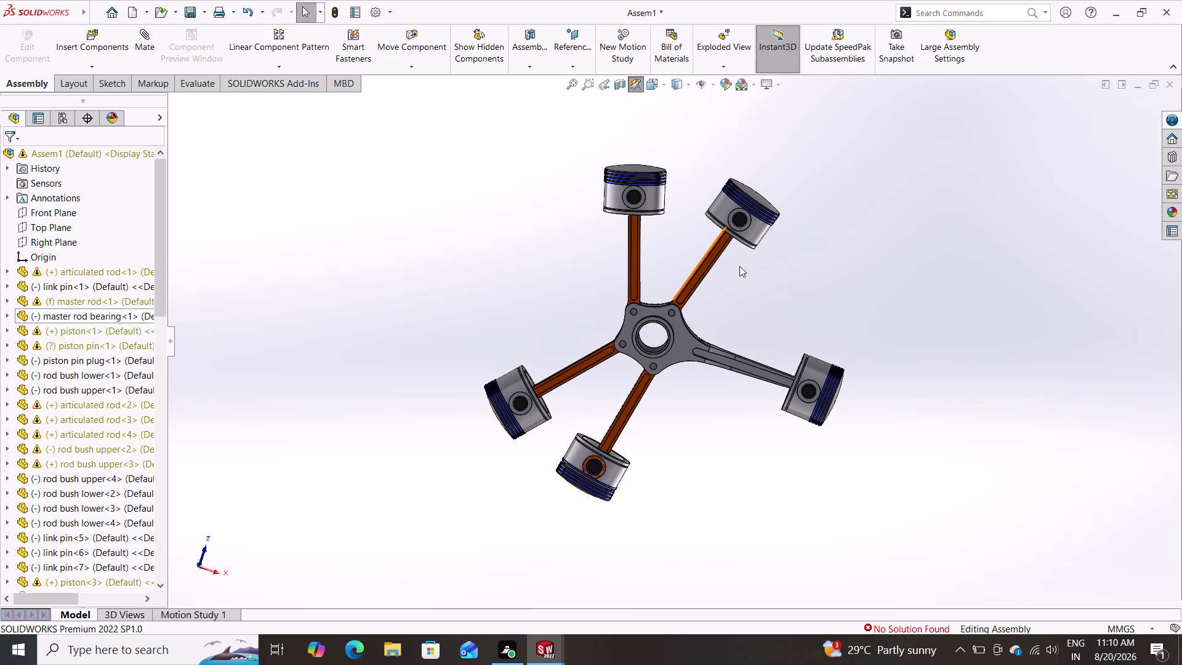
middle_drag(795, 272, 806, 286)
middle_drag(808, 287, 719, 458)
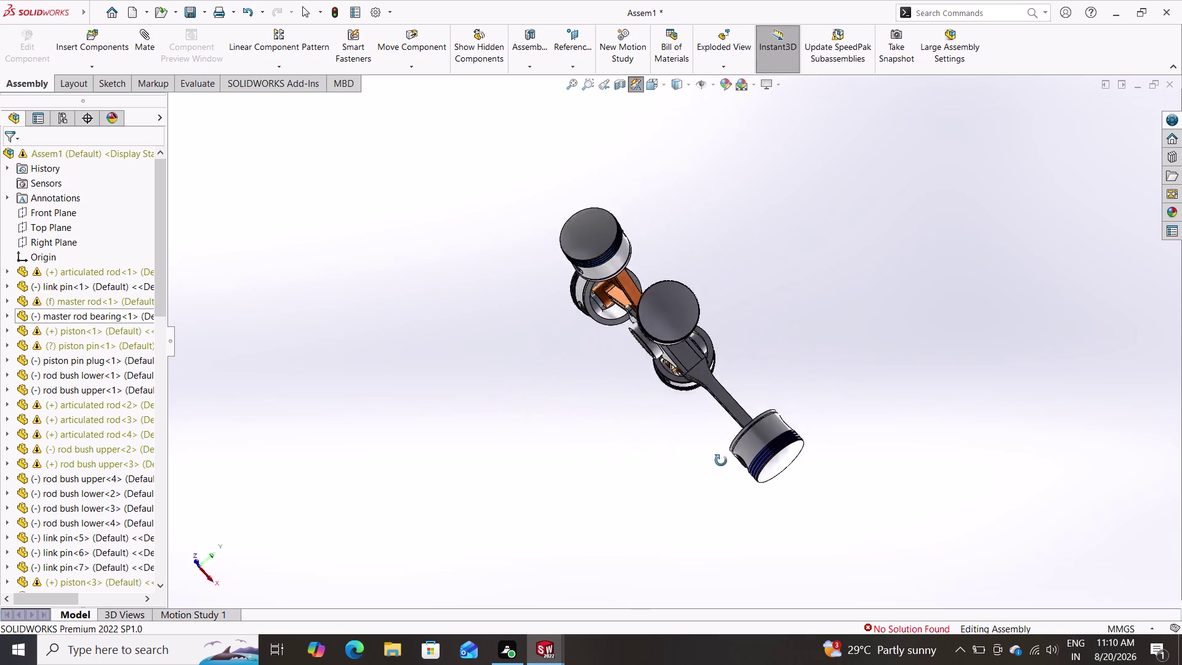
middle_drag(719, 458, 573, 404)
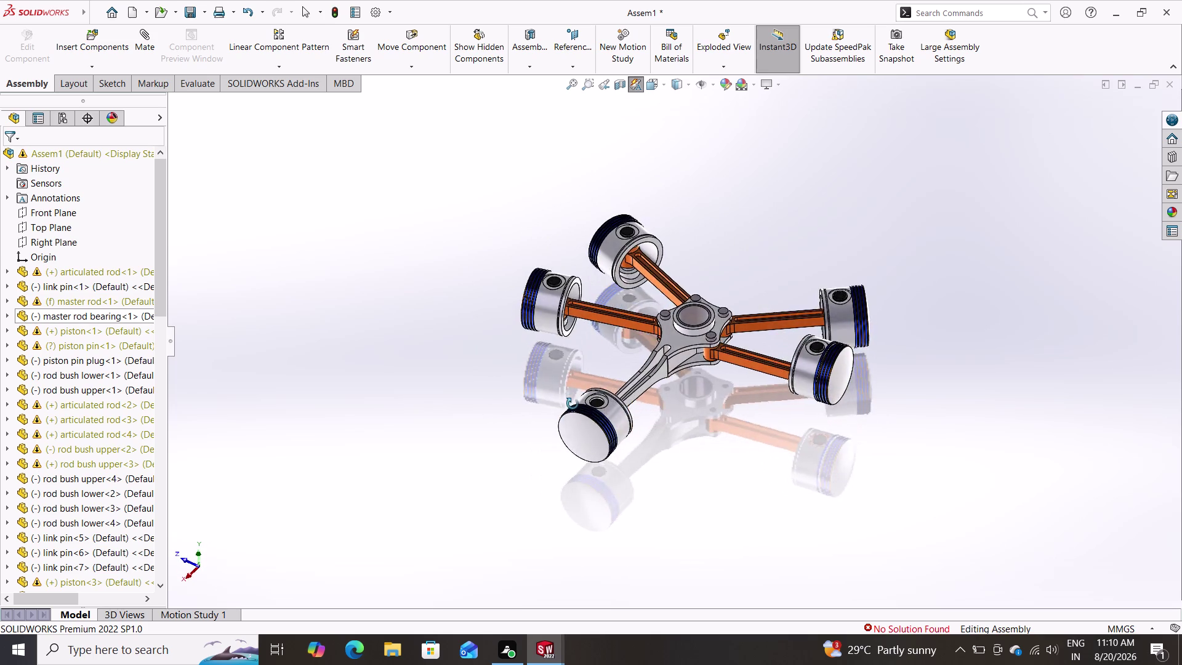
middle_drag(572, 404, 879, 339)
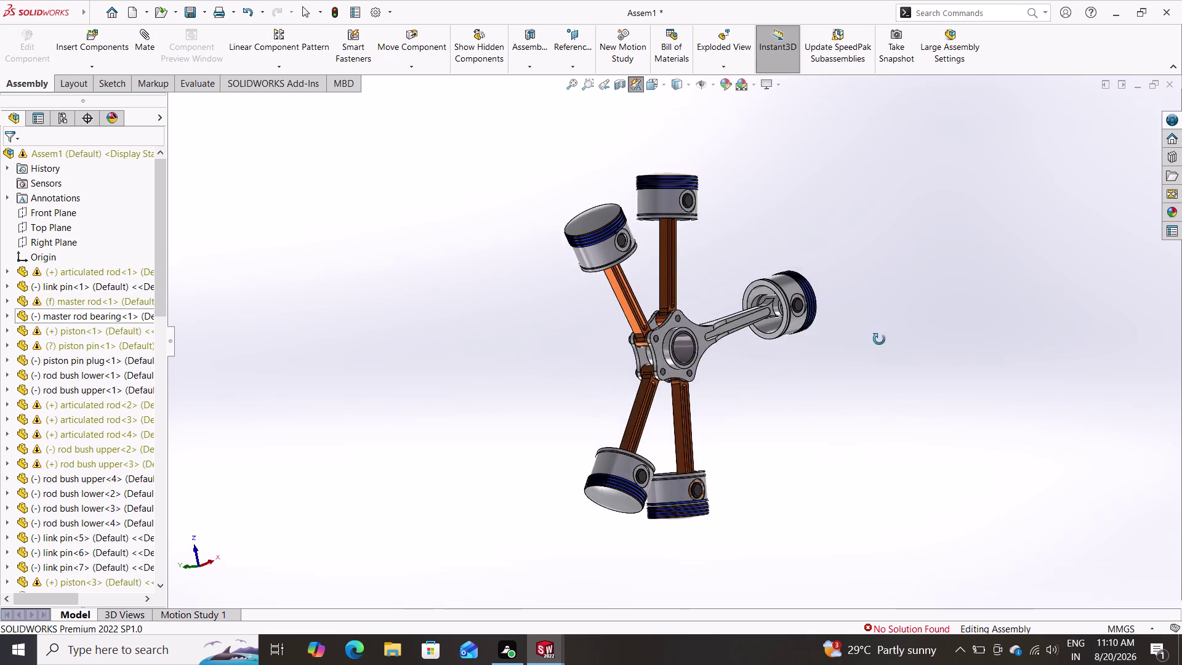
middle_drag(879, 339, 810, 330)
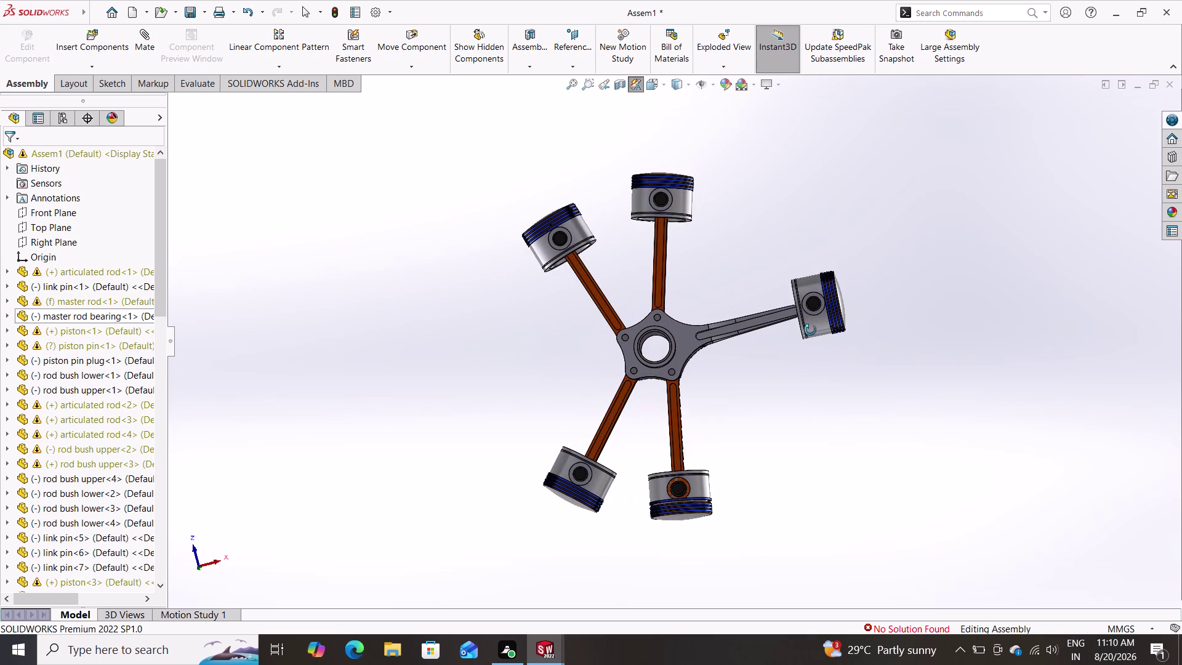
middle_drag(810, 330, 811, 329)
Tilt and orbit the engine to see the rods' depth and the master rod hub.
click(823, 307)
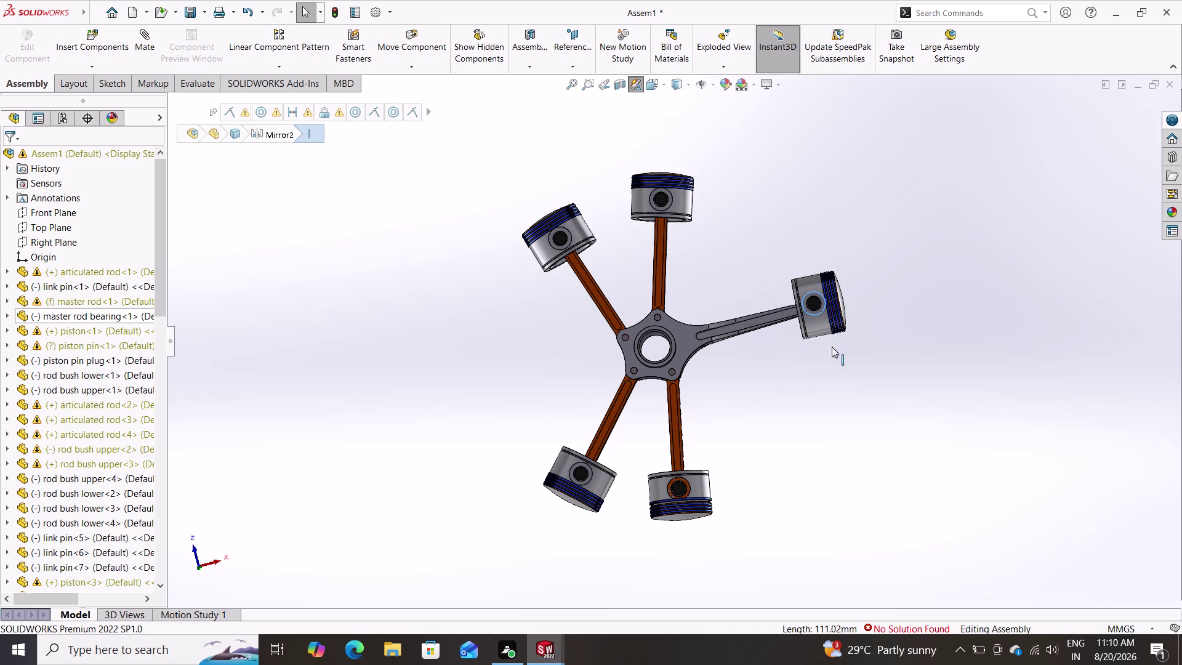
middle_drag(841, 375, 813, 378)
middle_drag(823, 378, 823, 387)
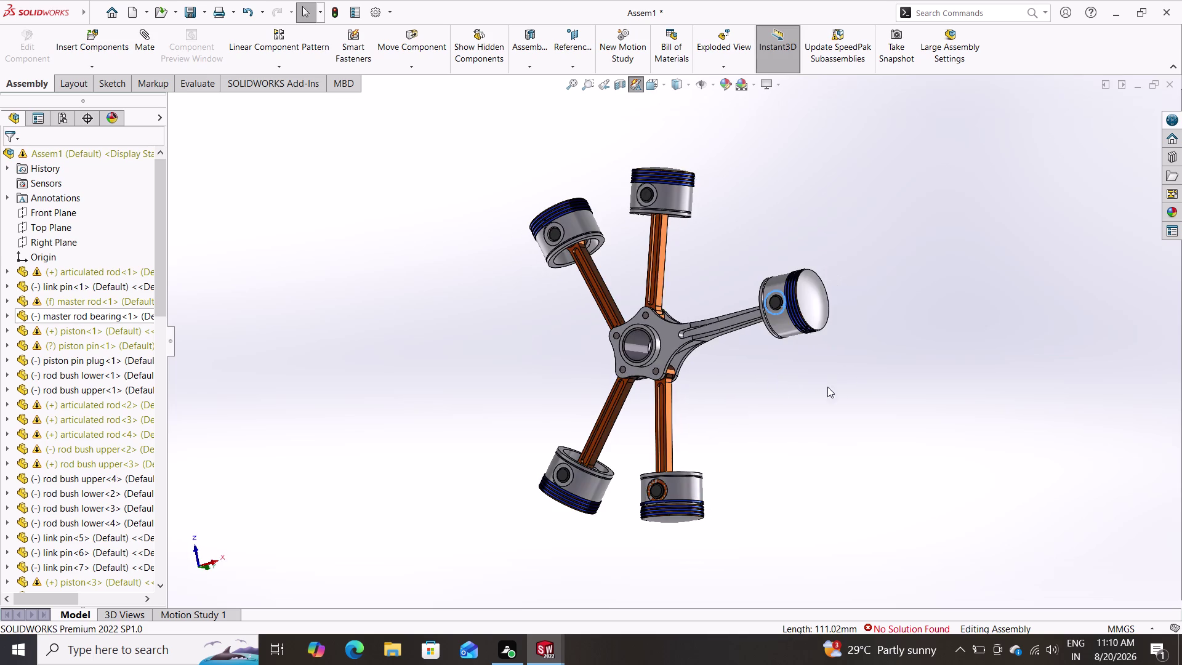
middle_drag(823, 387, 807, 376)
middle_click(847, 373)
middle_drag(847, 373, 842, 410)
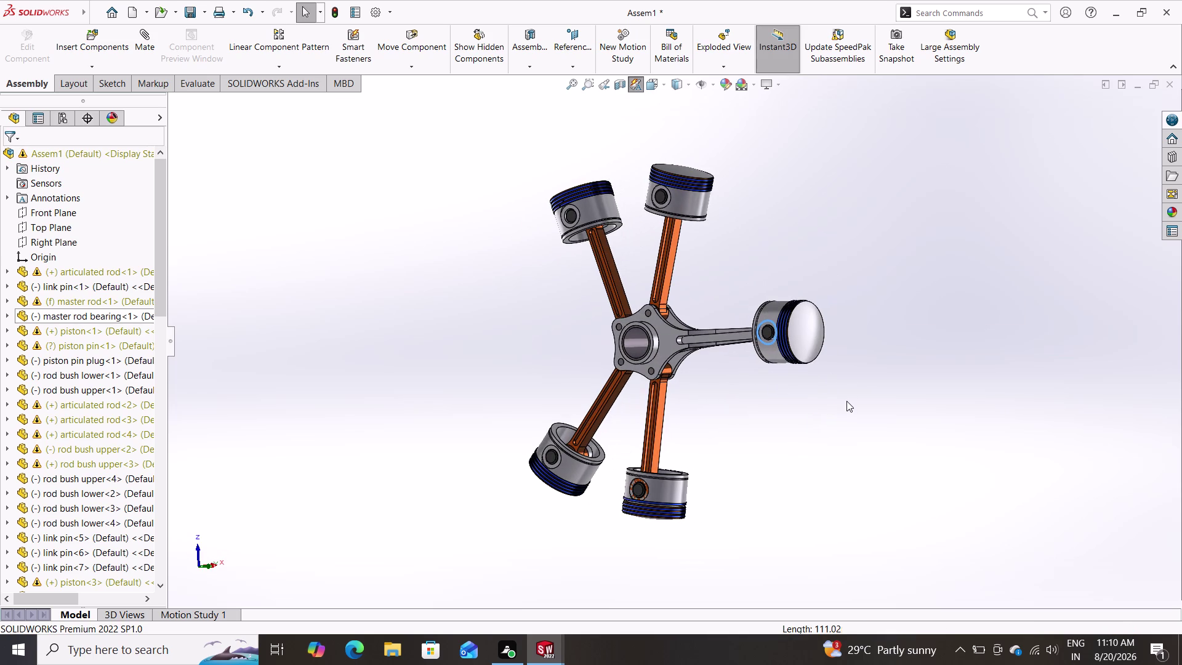
key(Escape)
key(grave)
middle_drag(807, 410, 859, 414)
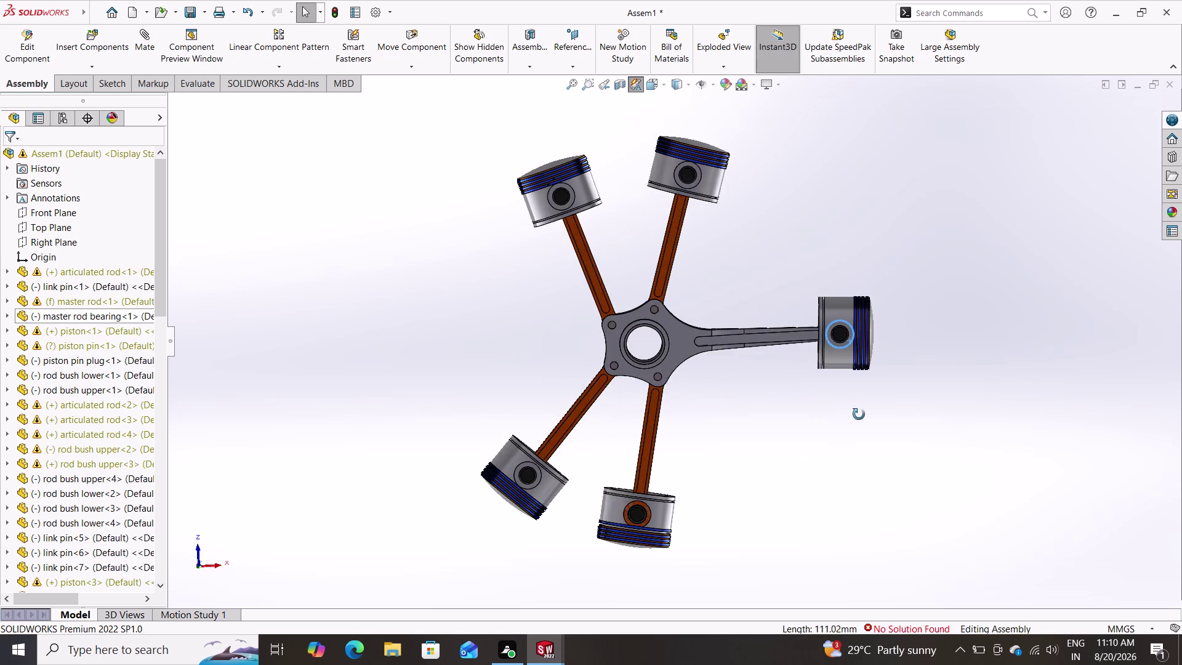
middle_drag(859, 414, 889, 443)
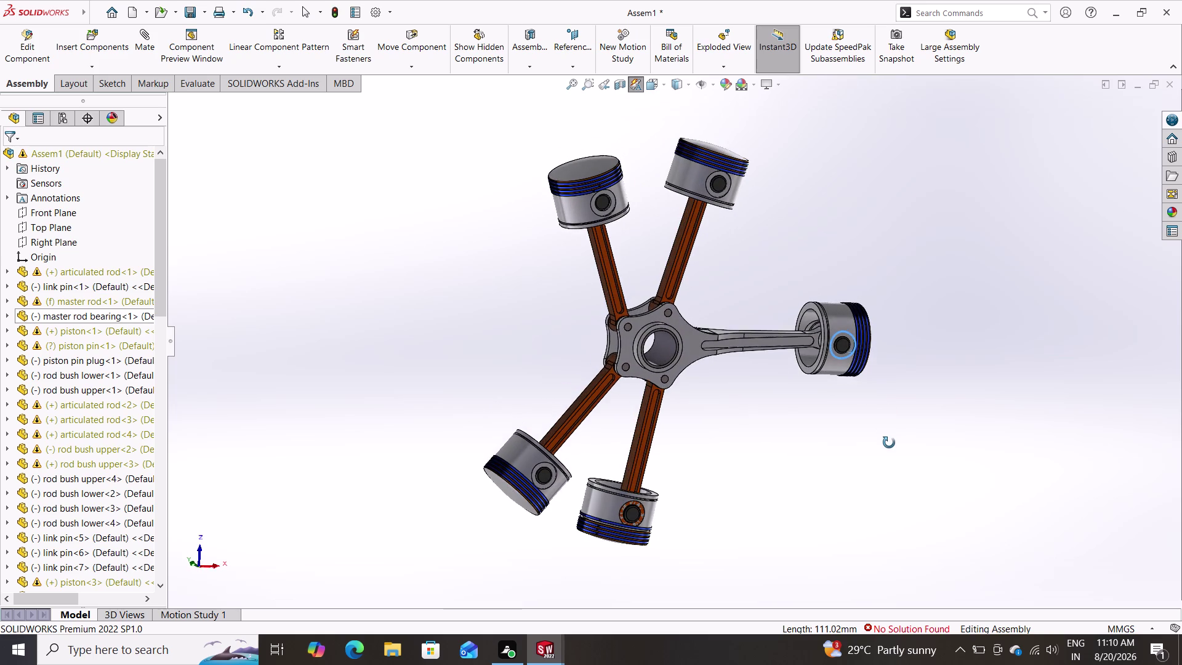
middle_drag(889, 443, 846, 391)
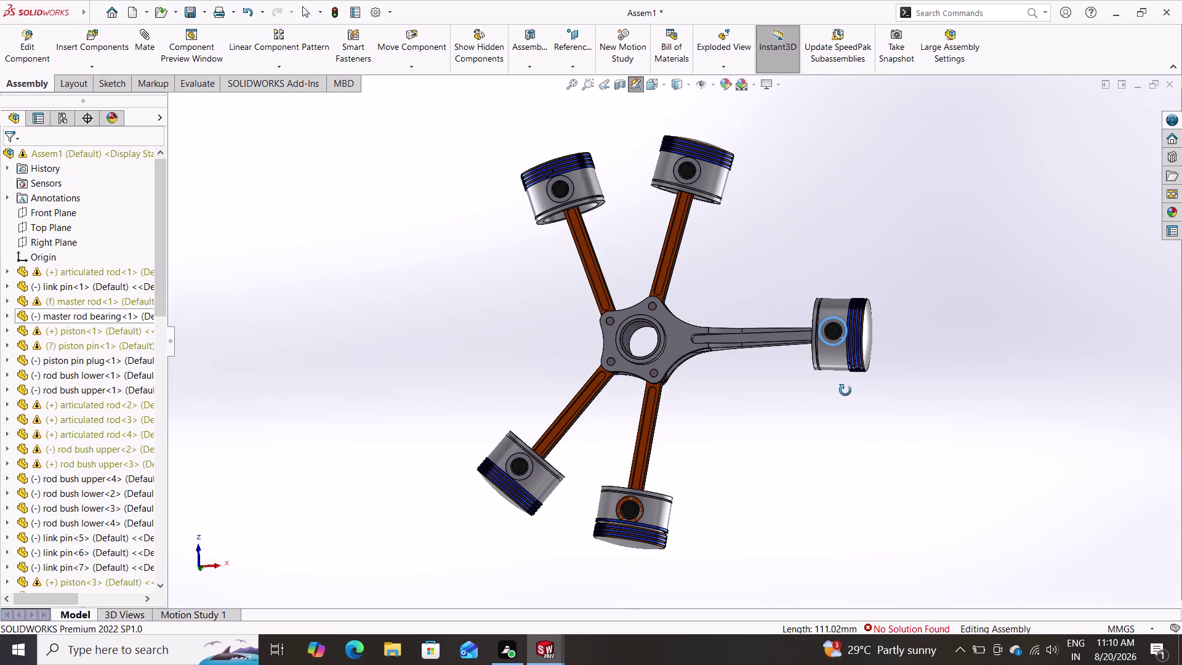
middle_drag(845, 390, 864, 394)
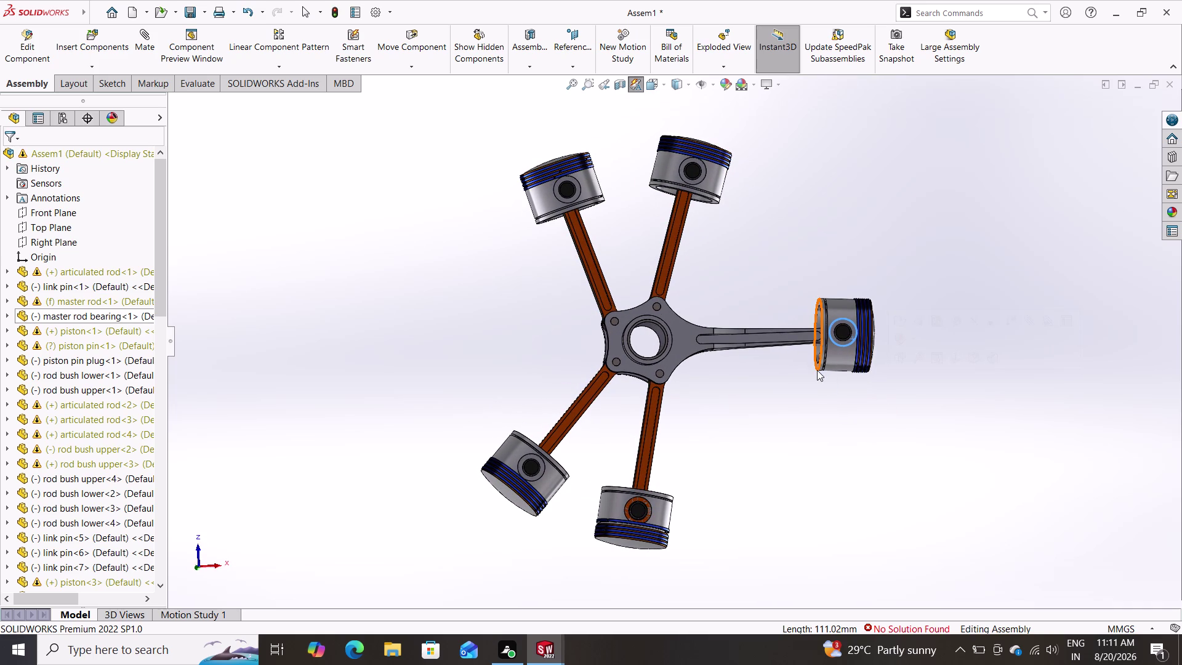
scroll(up, 3)
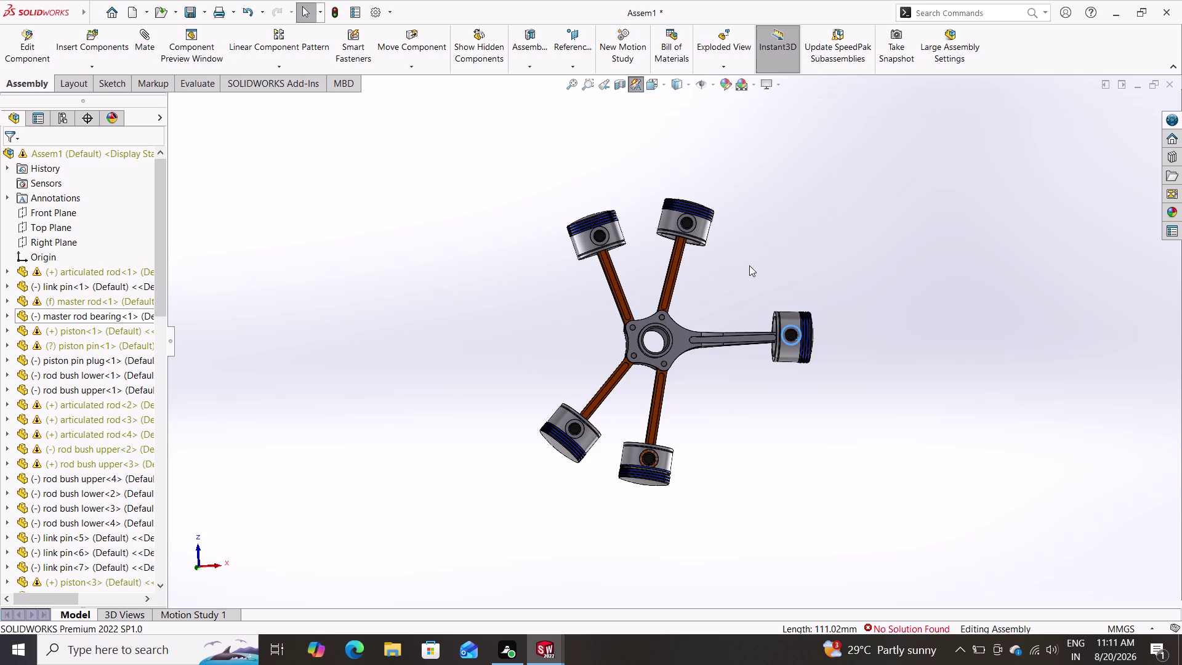
Rotate the engine edge-on and back to front, then tilt it to show the piston undersides.
middle_drag(730, 310, 726, 310)
middle_drag(726, 310, 770, 284)
middle_drag(770, 282, 806, 286)
middle_drag(796, 280, 763, 291)
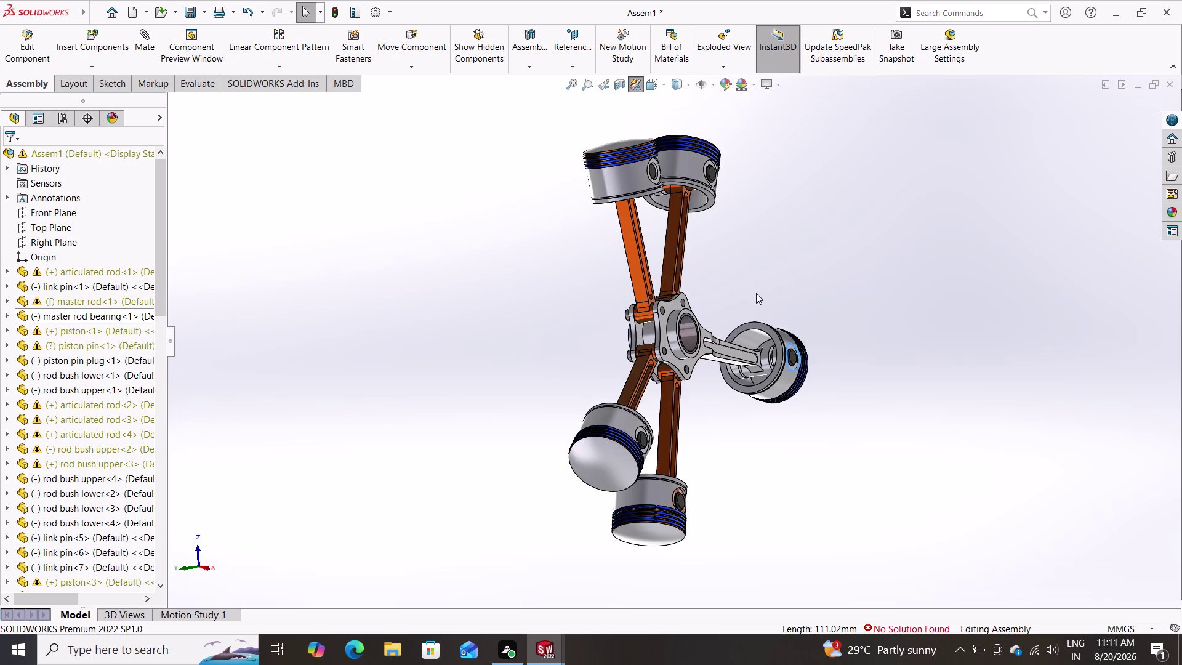
middle_drag(762, 290, 749, 300)
middle_drag(783, 285, 715, 292)
middle_drag(761, 282, 729, 278)
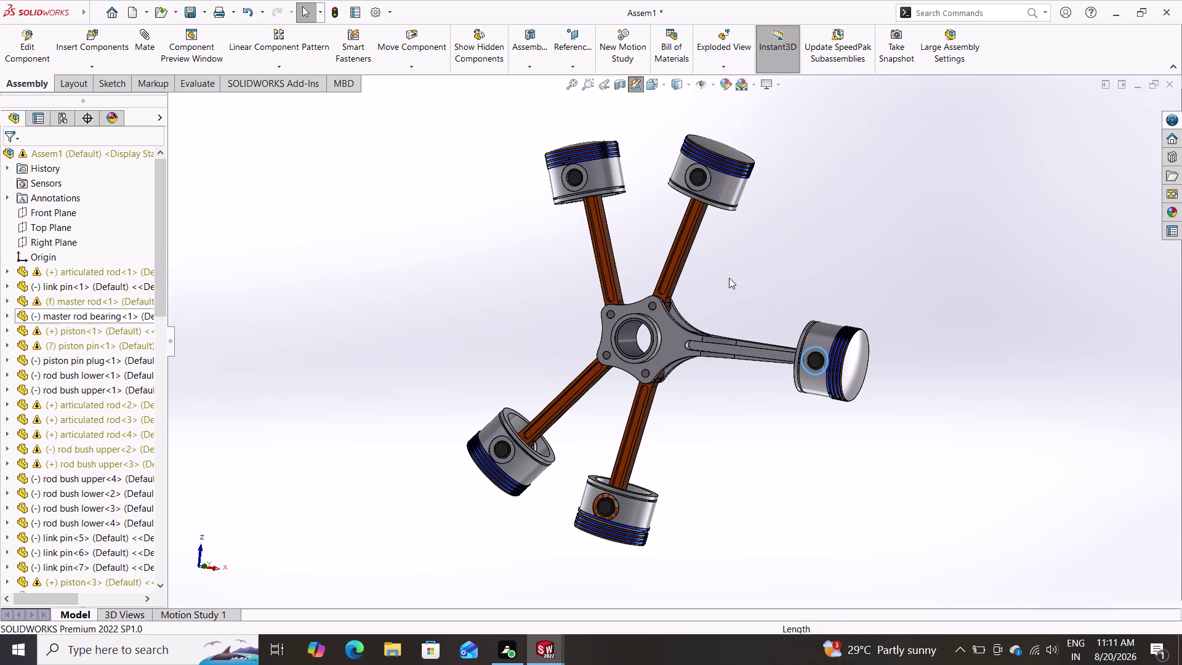
middle_drag(728, 278, 771, 297)
middle_drag(773, 445, 844, 343)
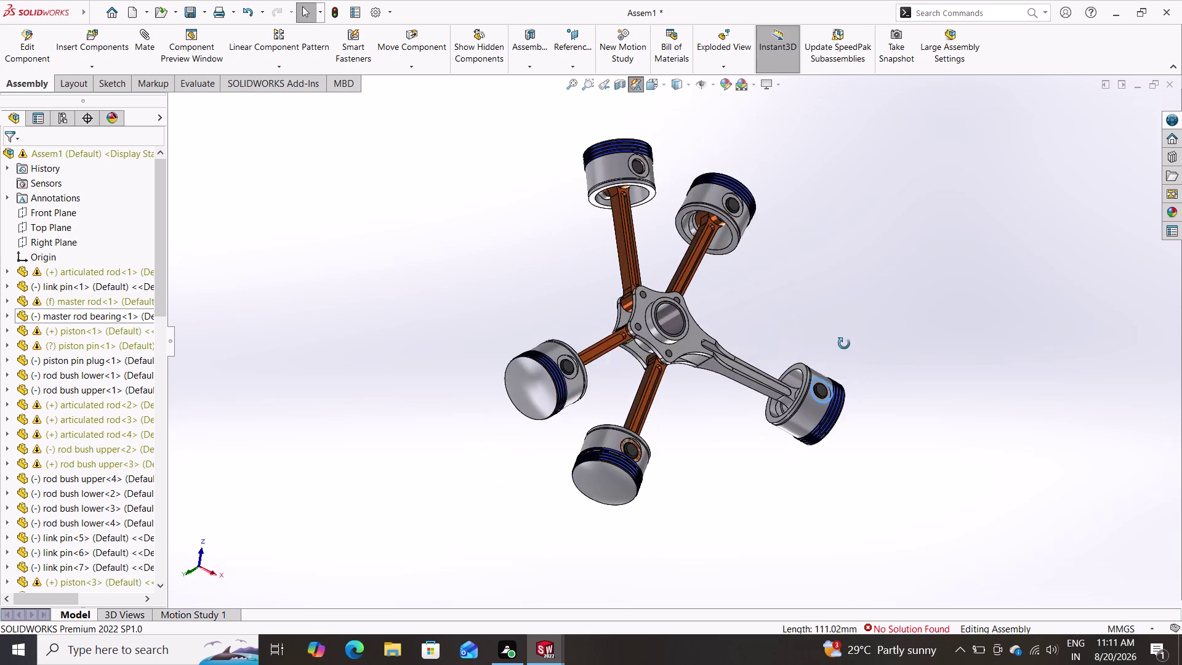
middle_drag(844, 343, 788, 321)
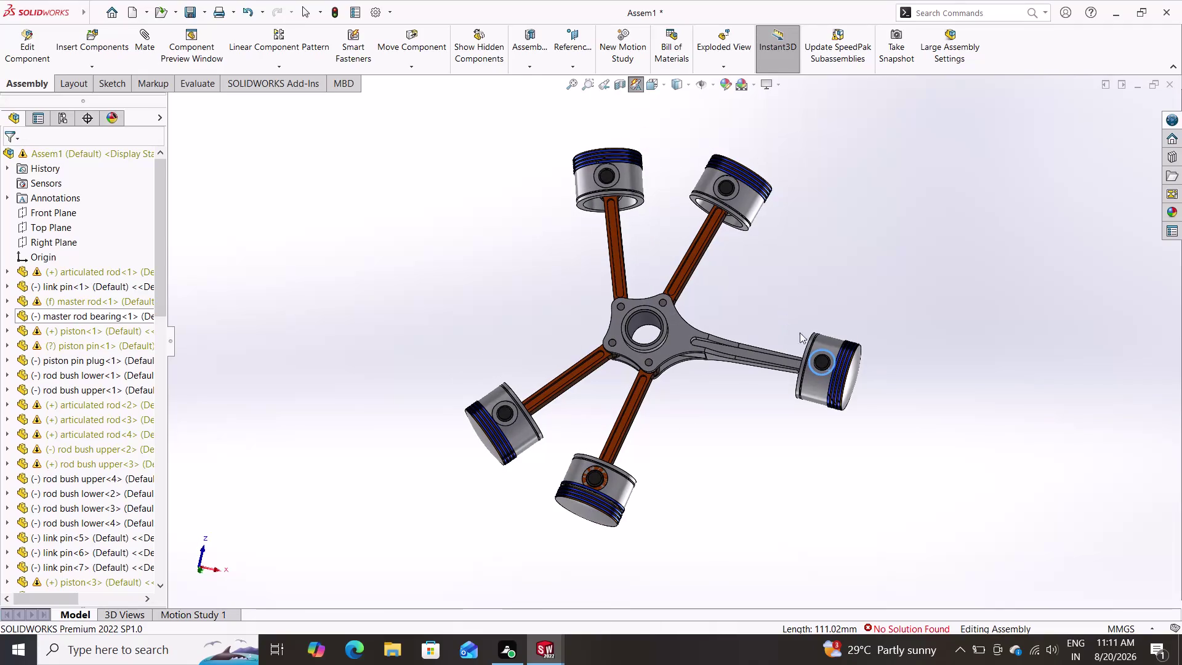
scroll(down, 3)
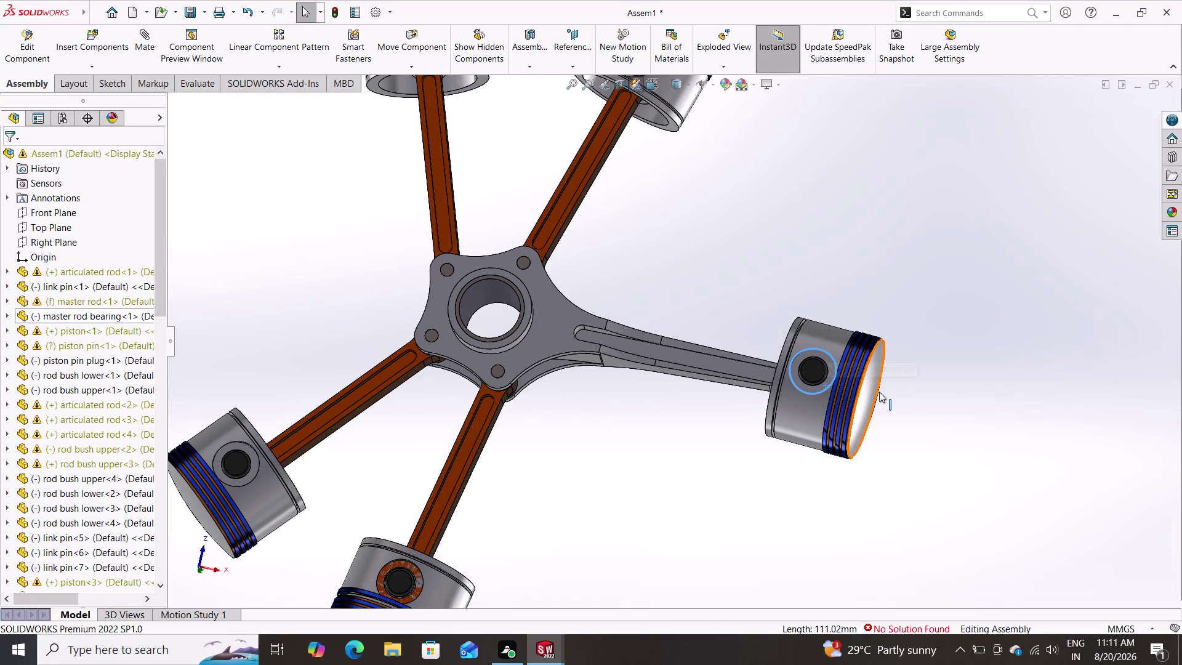
Zoom in and out on the pistons and master rod, deselecting the piston component.
scroll(down, 3)
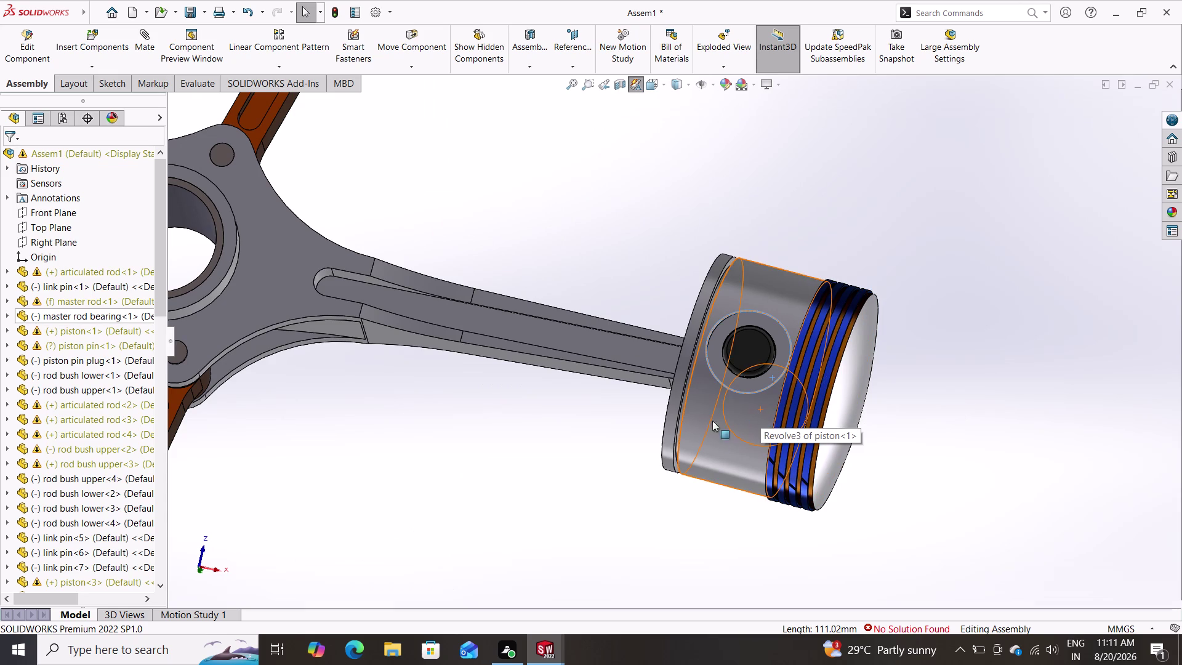
scroll(up, 3)
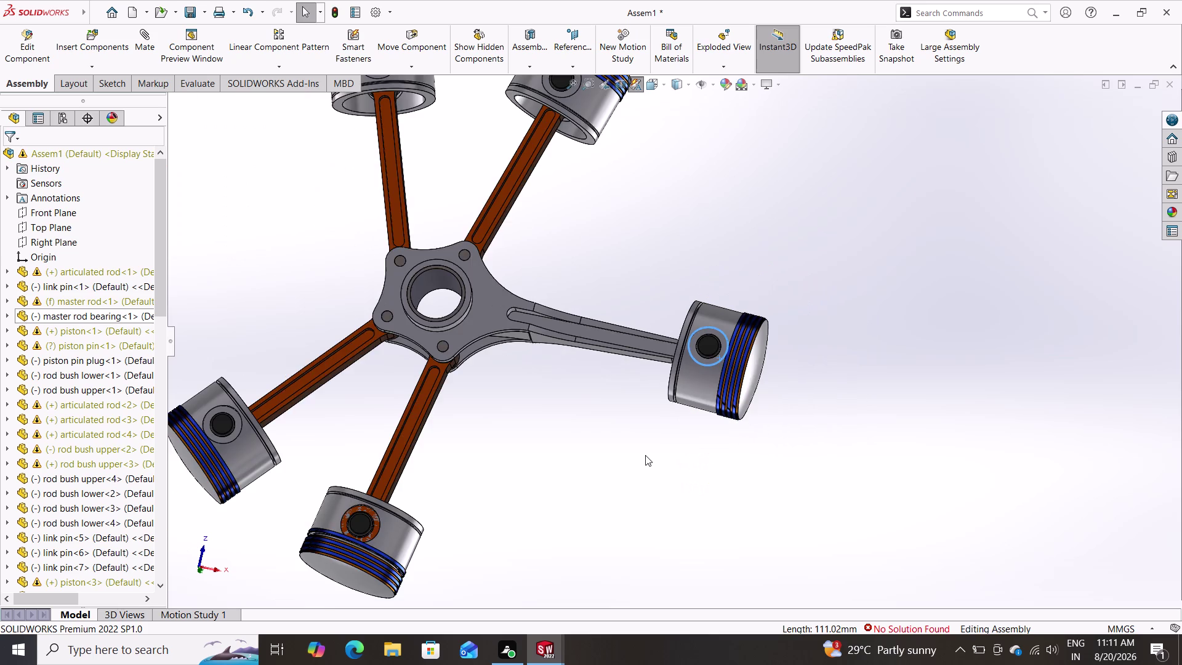
scroll(up, 3)
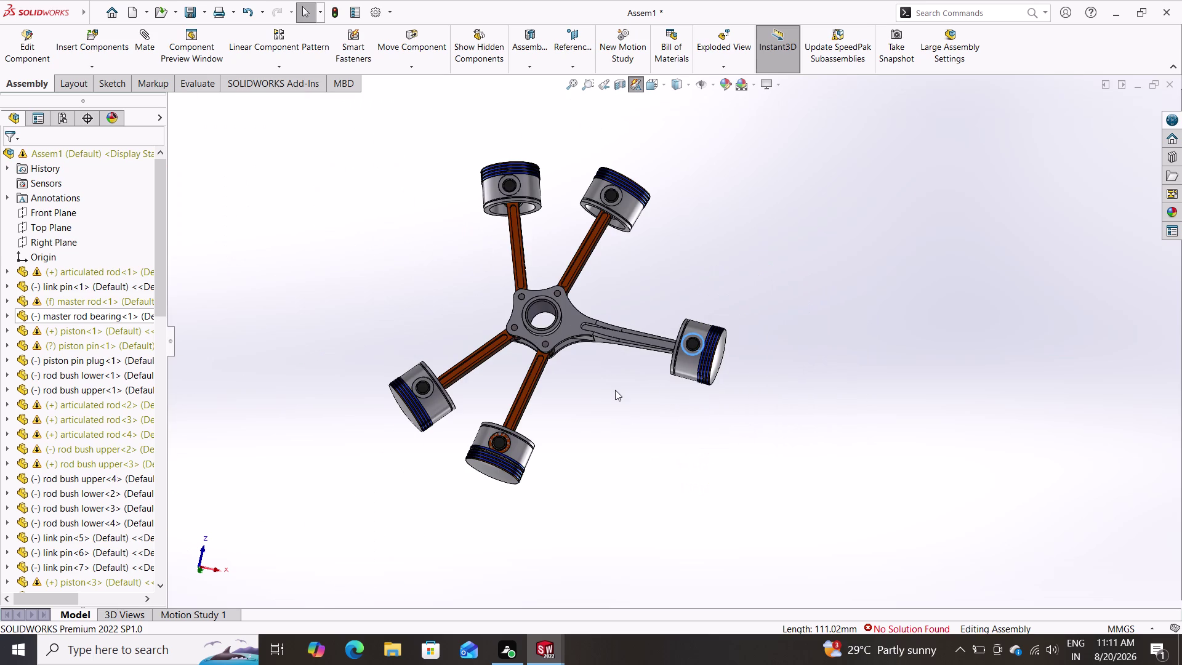
click(605, 280)
scroll(down, 3)
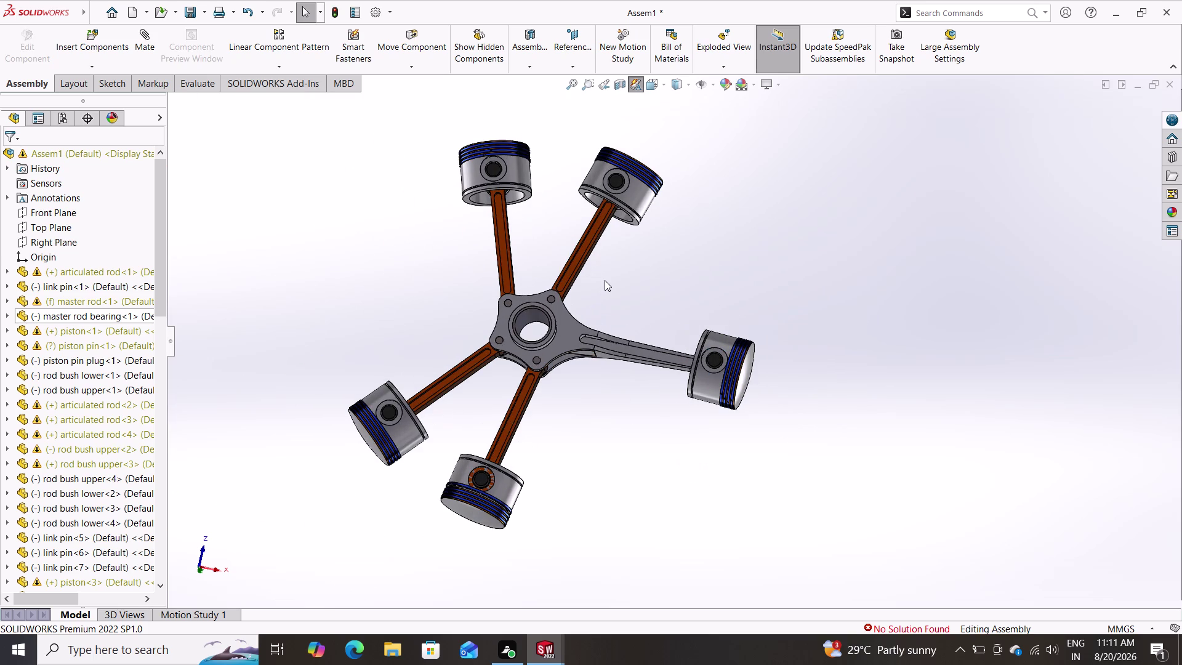
scroll(down, 3)
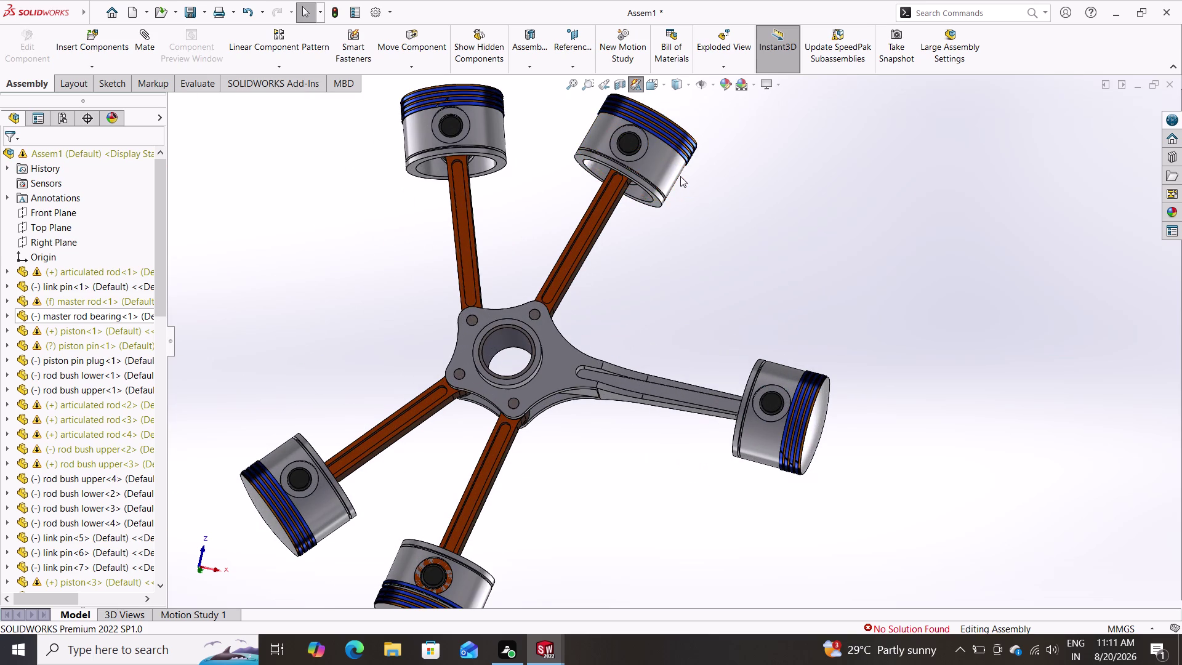
scroll(down, 3)
scroll(down, 3)
scroll(up, 3)
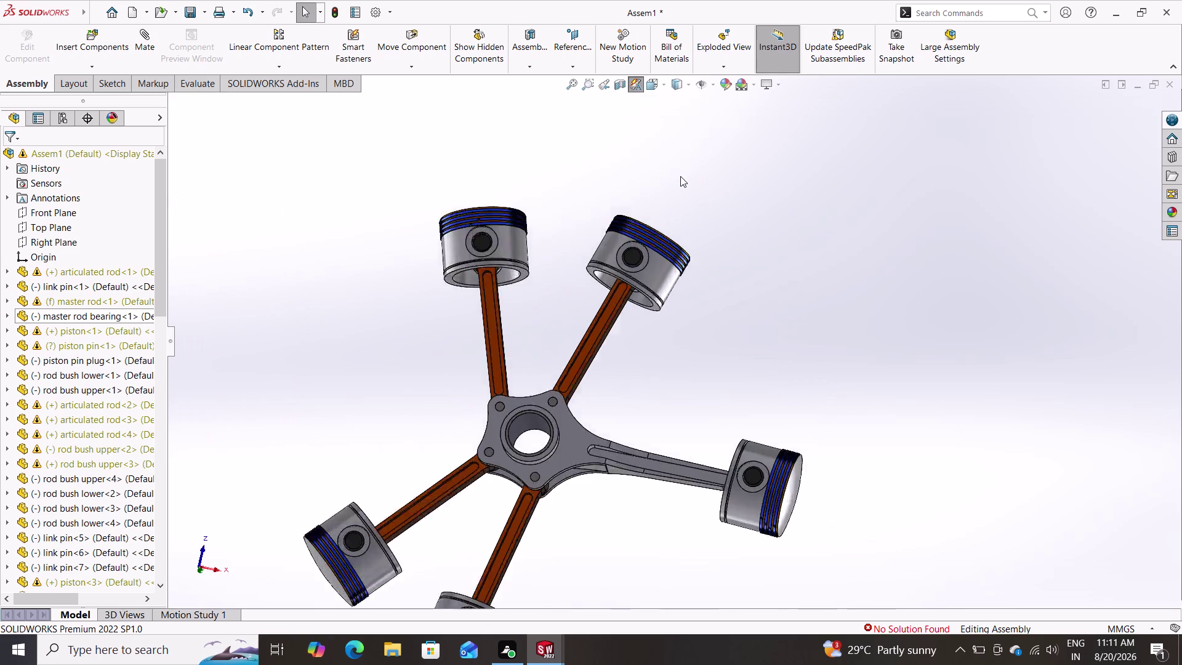
scroll(up, 3)
scroll(down, 3)
scroll(down, 3)
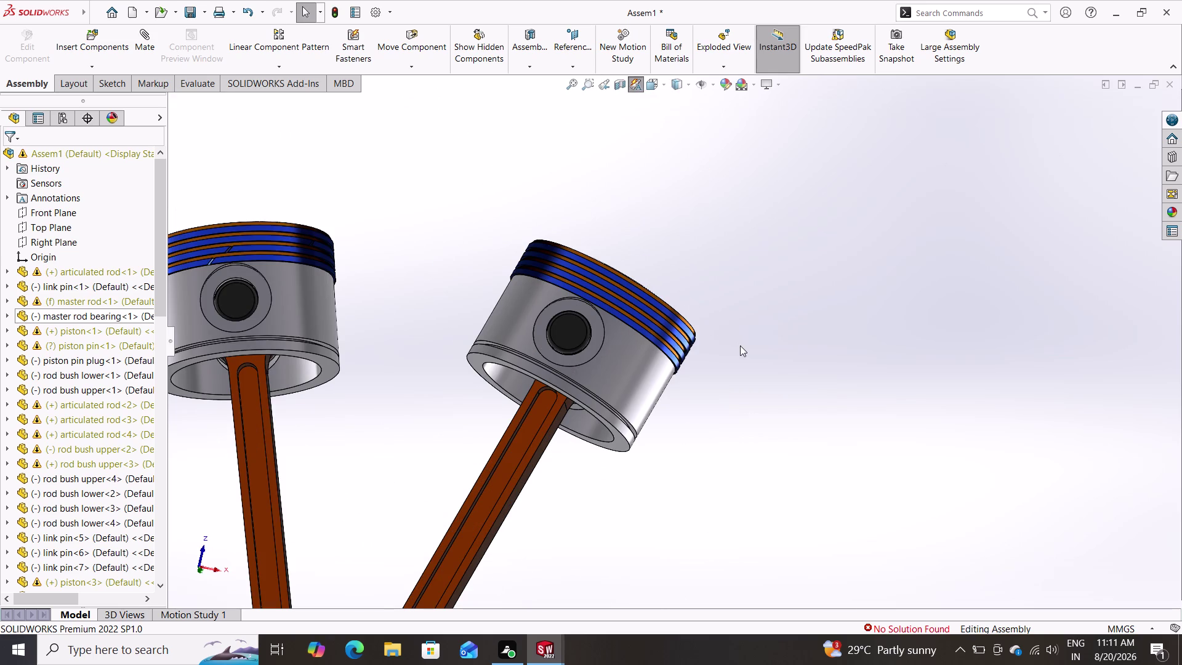
Orbit the whole engine to a steep side angle.
middle_drag(741, 345, 700, 323)
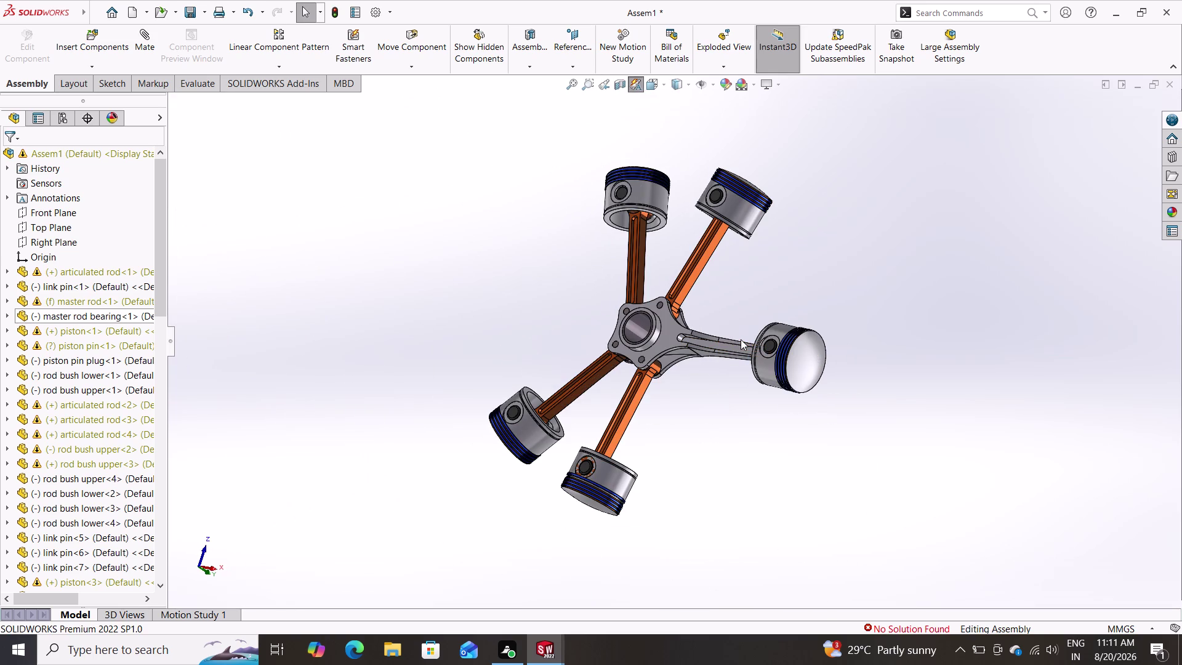
middle_drag(743, 298, 744, 297)
middle_drag(745, 297, 710, 283)
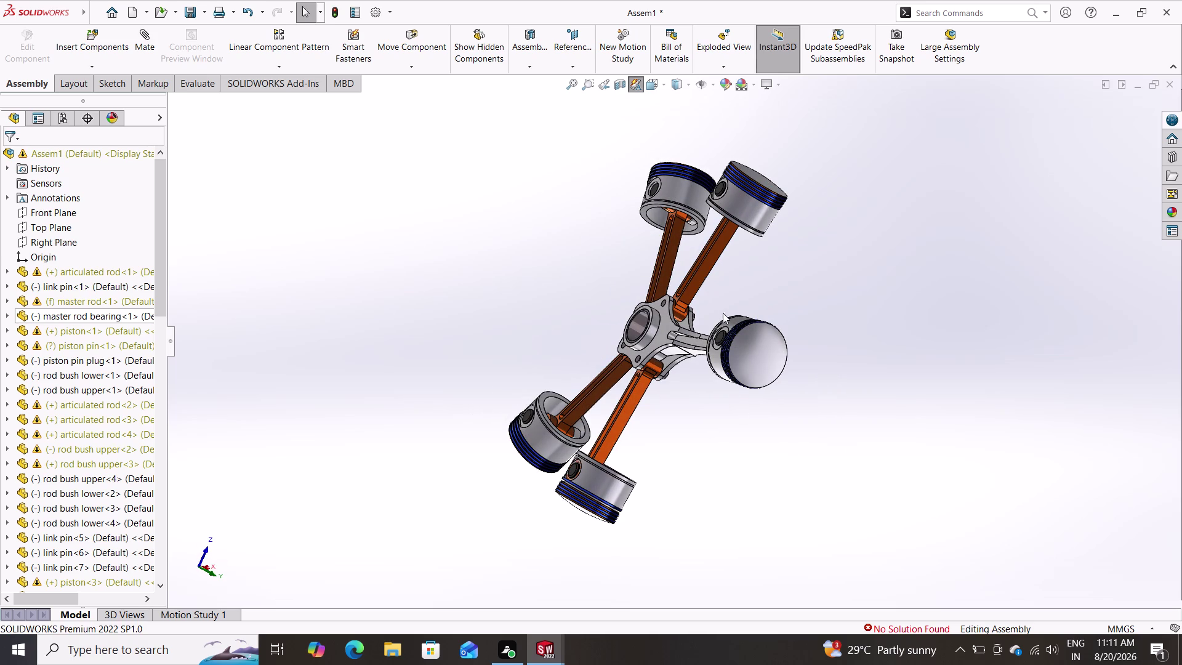